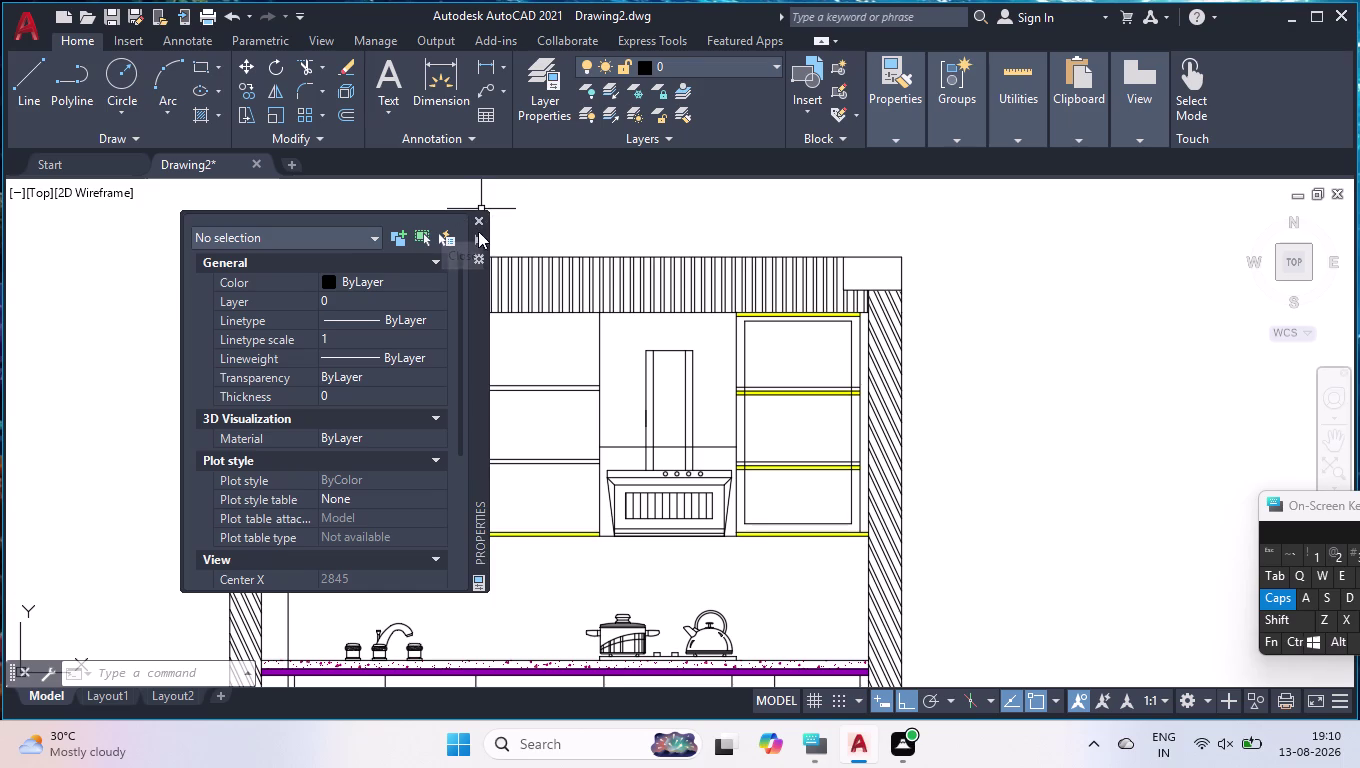
Select the concrete hatch in the top-right corner box and show its properties.
click(478, 222)
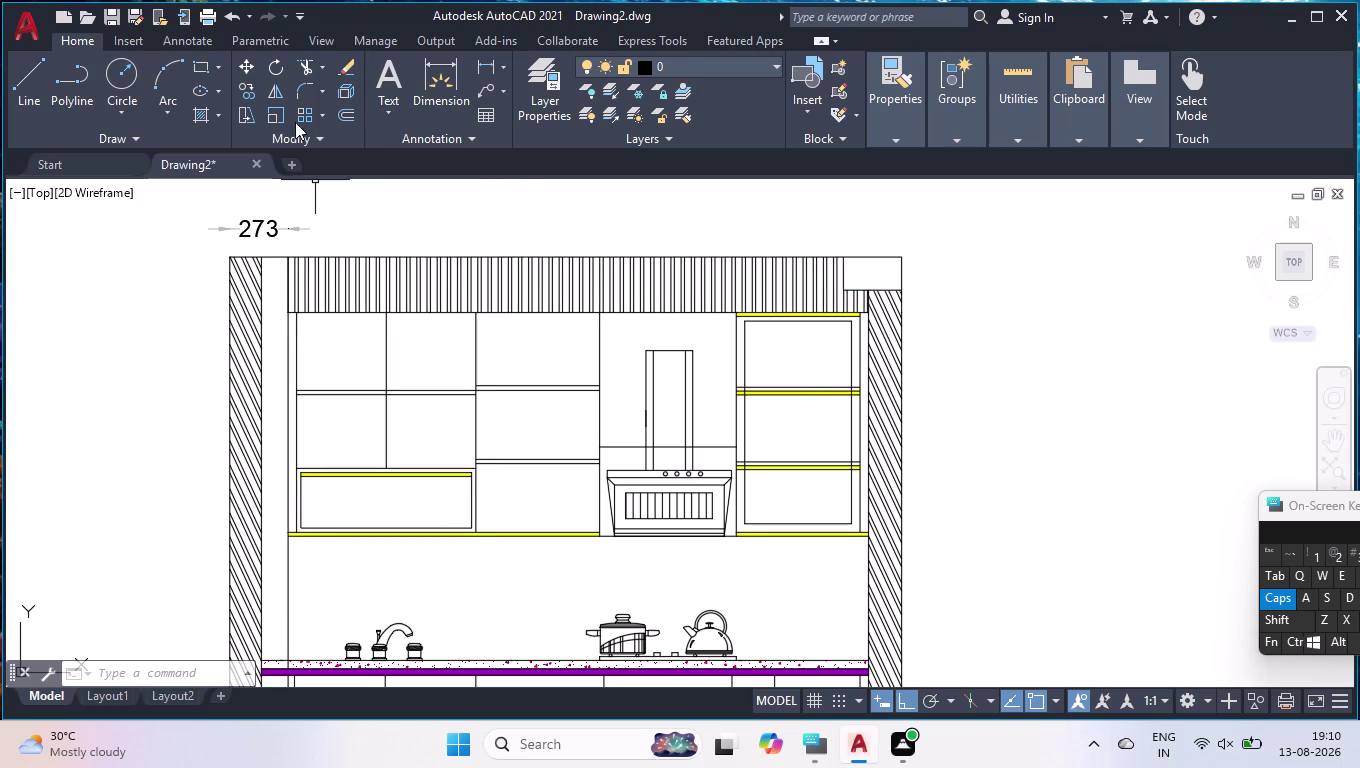
click(872, 273)
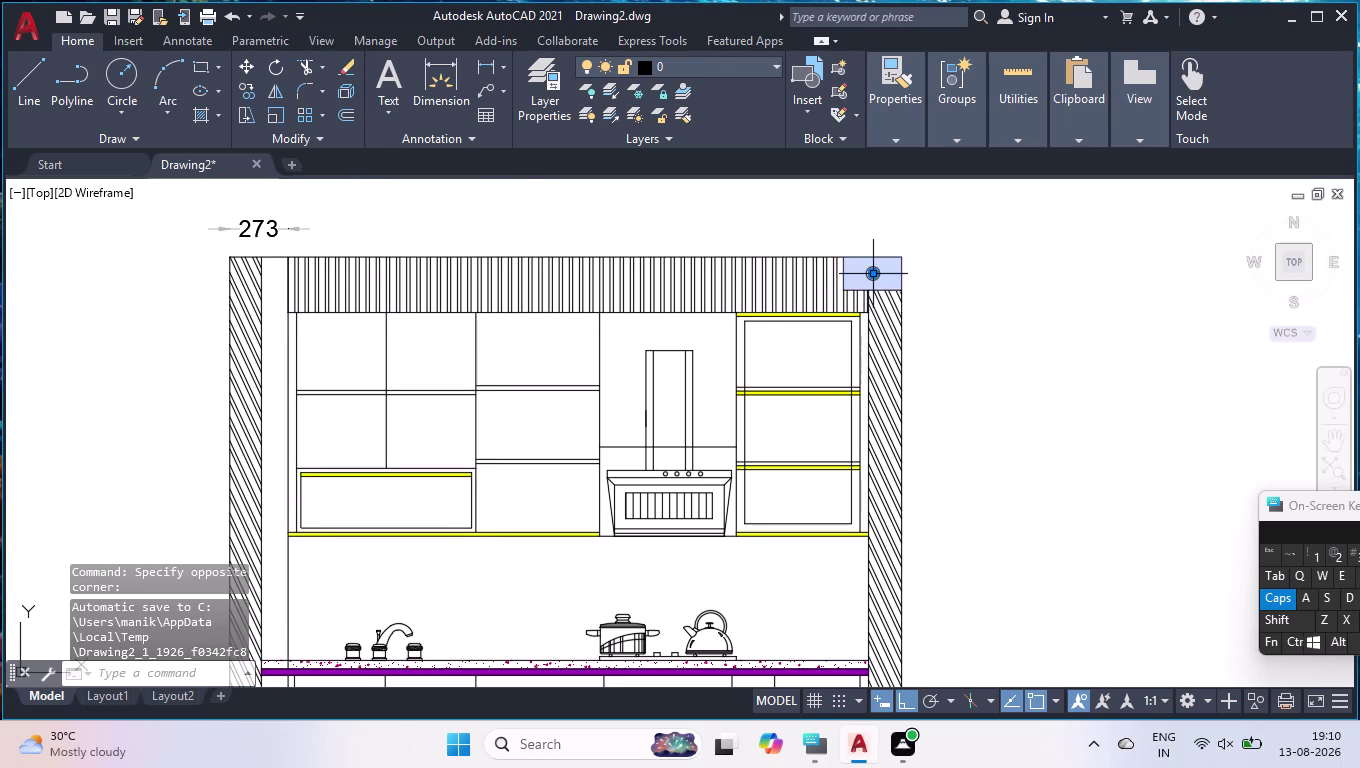
key(ctrl+1)
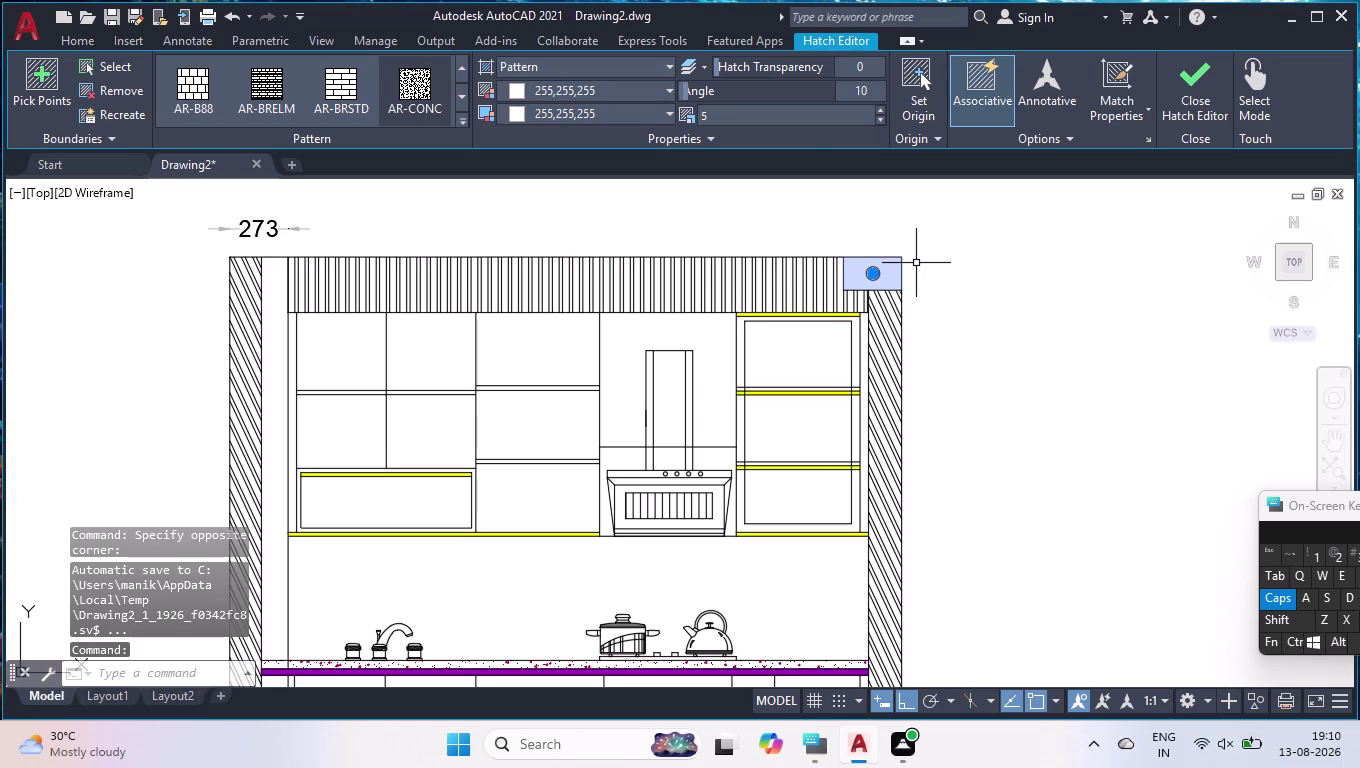
key(ctrl+1)
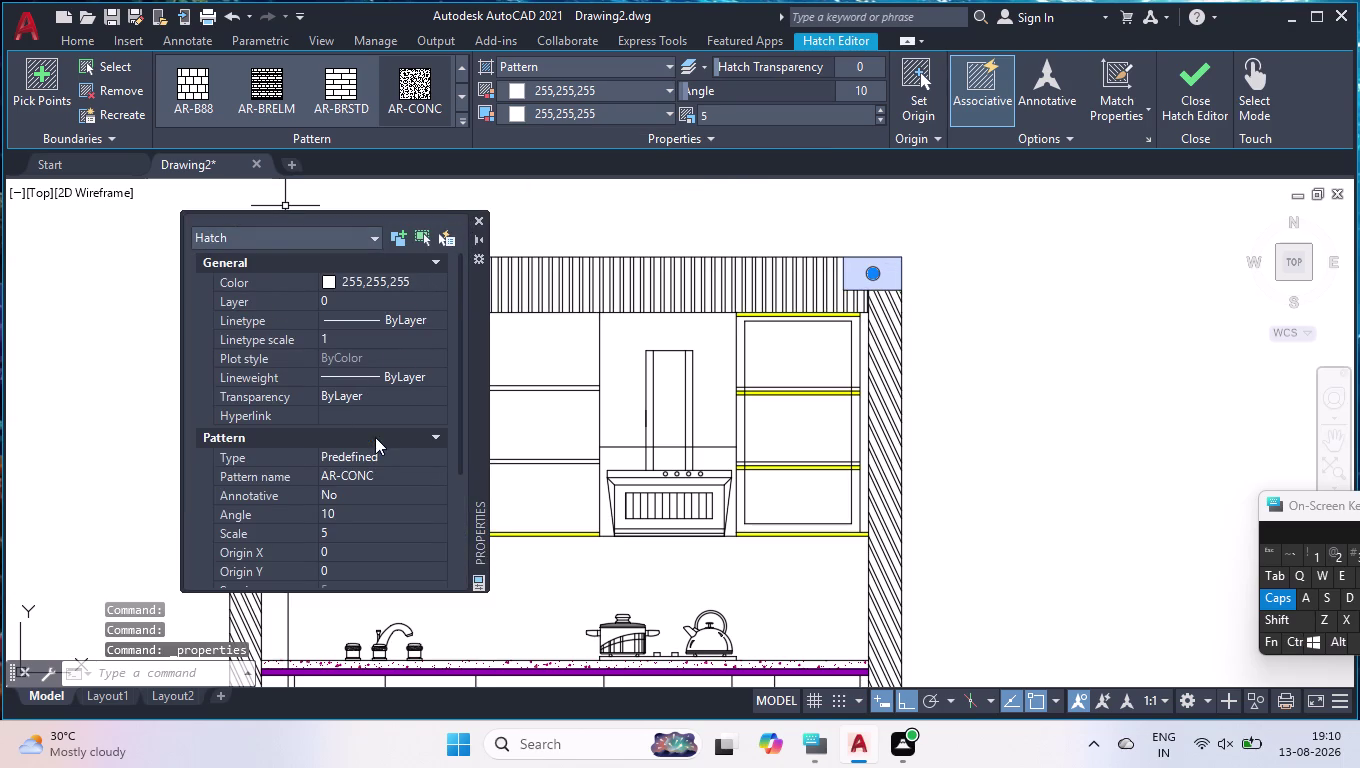
scroll(down, 3)
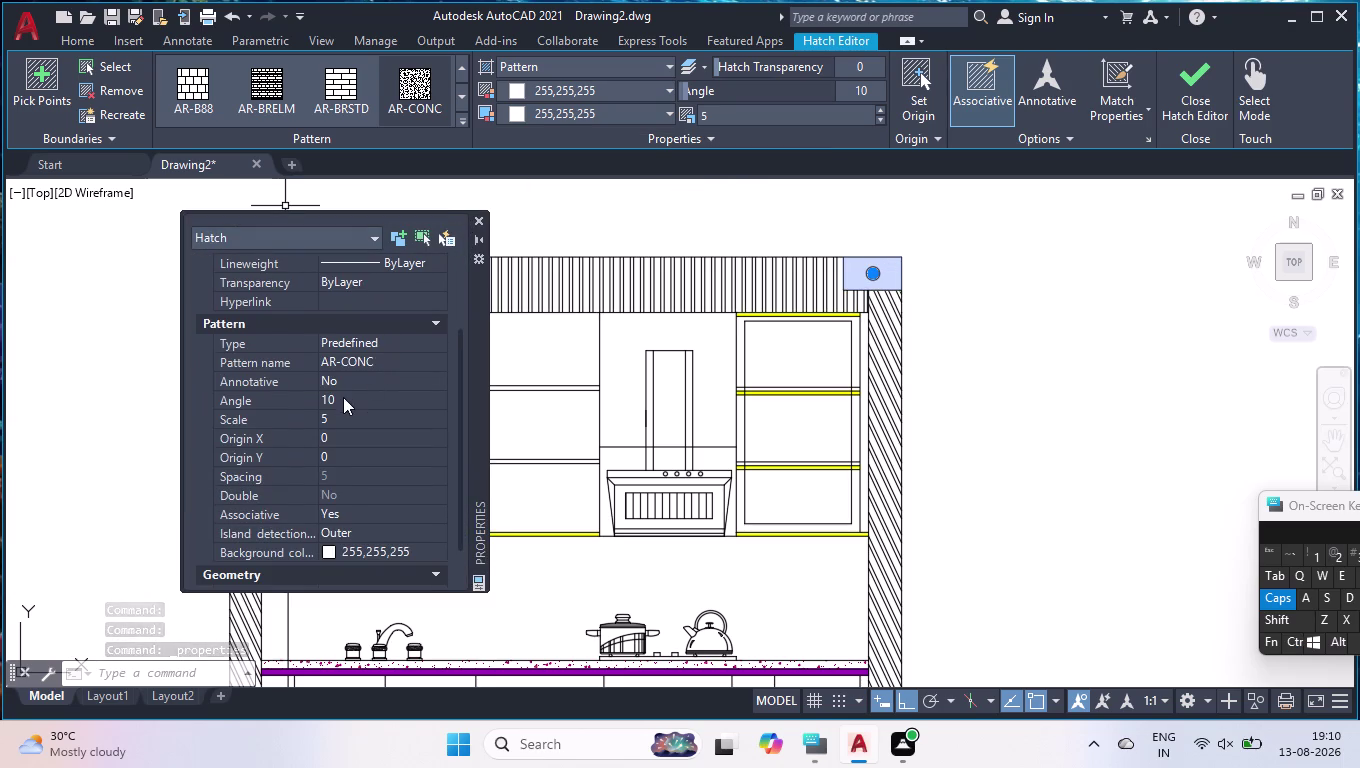
Change the corner hatch's pattern scale to 100 and close the Properties palette.
click(349, 413)
key(1)
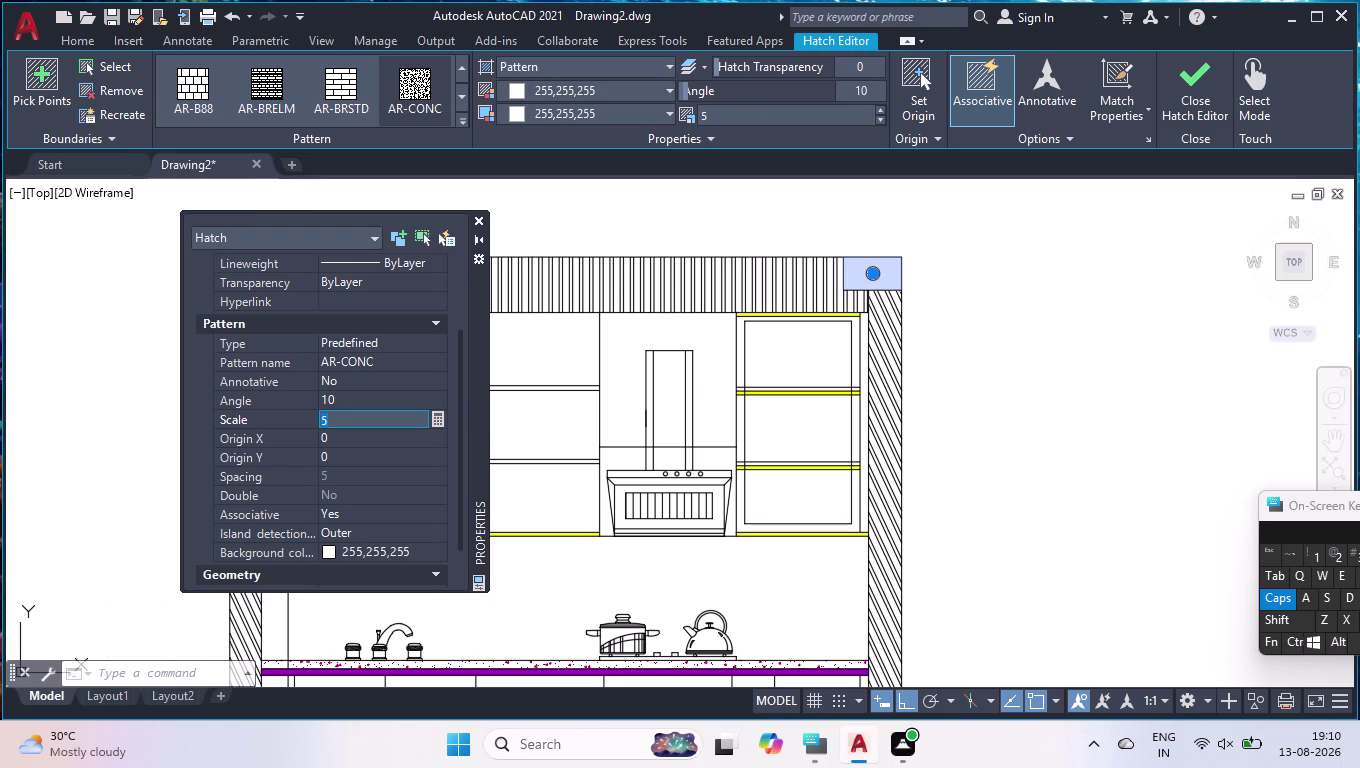
key(Return)
click(349, 414)
text(100)
key(Return)
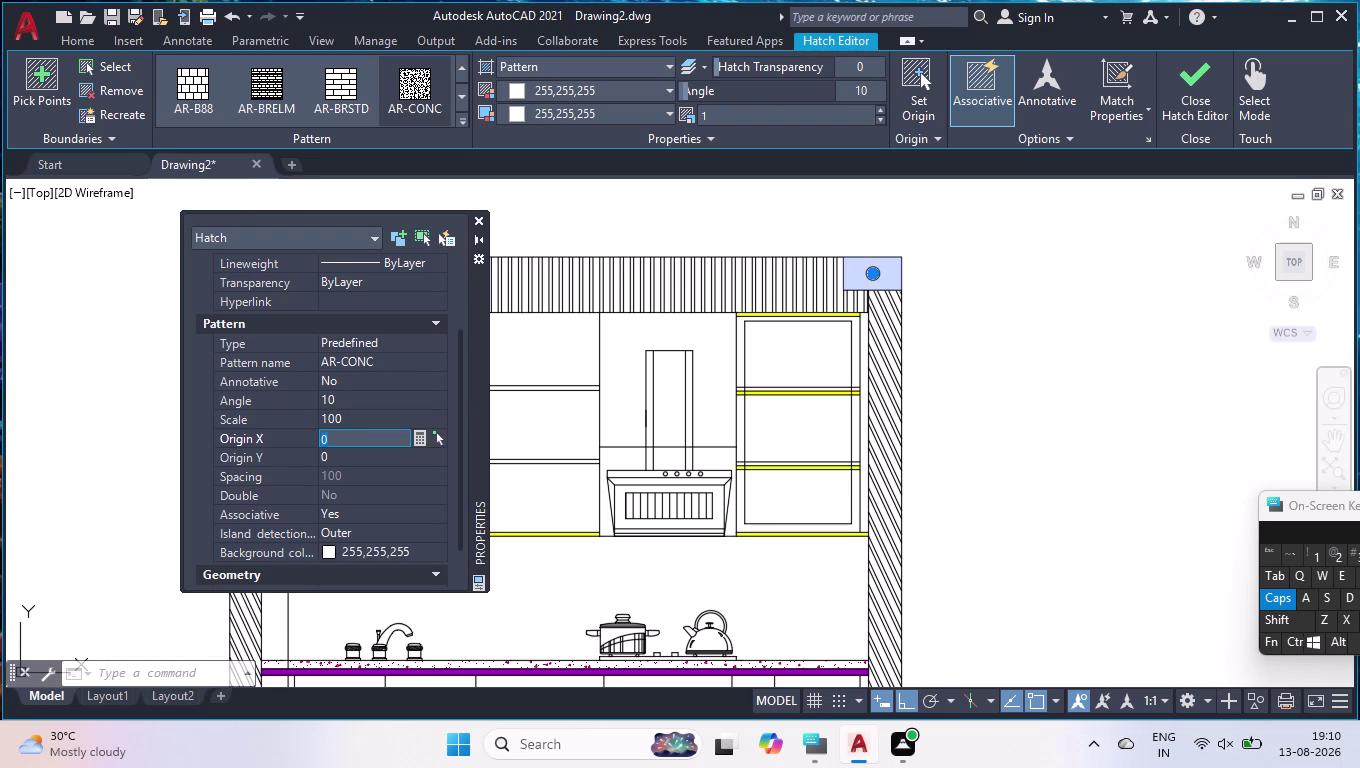
click(481, 222)
key(Delete)
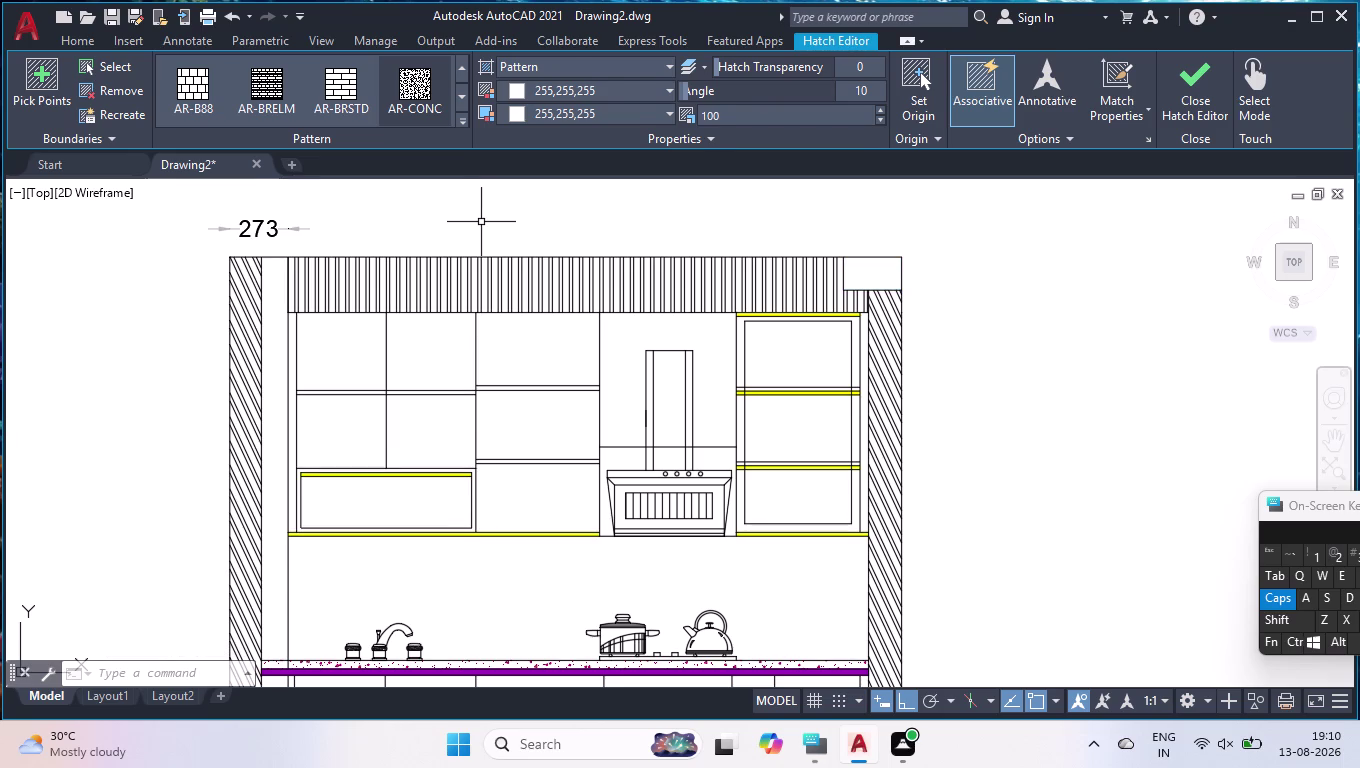
click(205, 112)
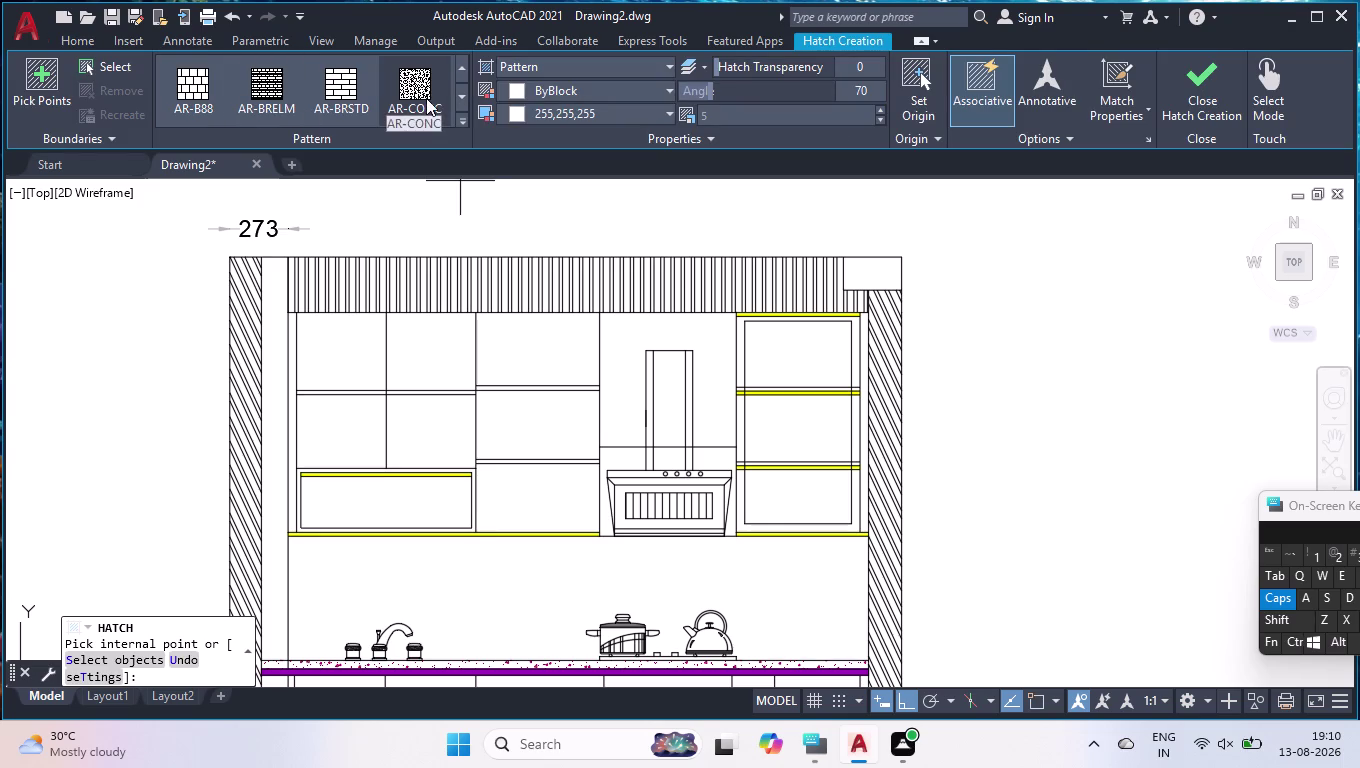
Fill the top-right corner box with an AR-CONC hatch at scale 1.
click(719, 110)
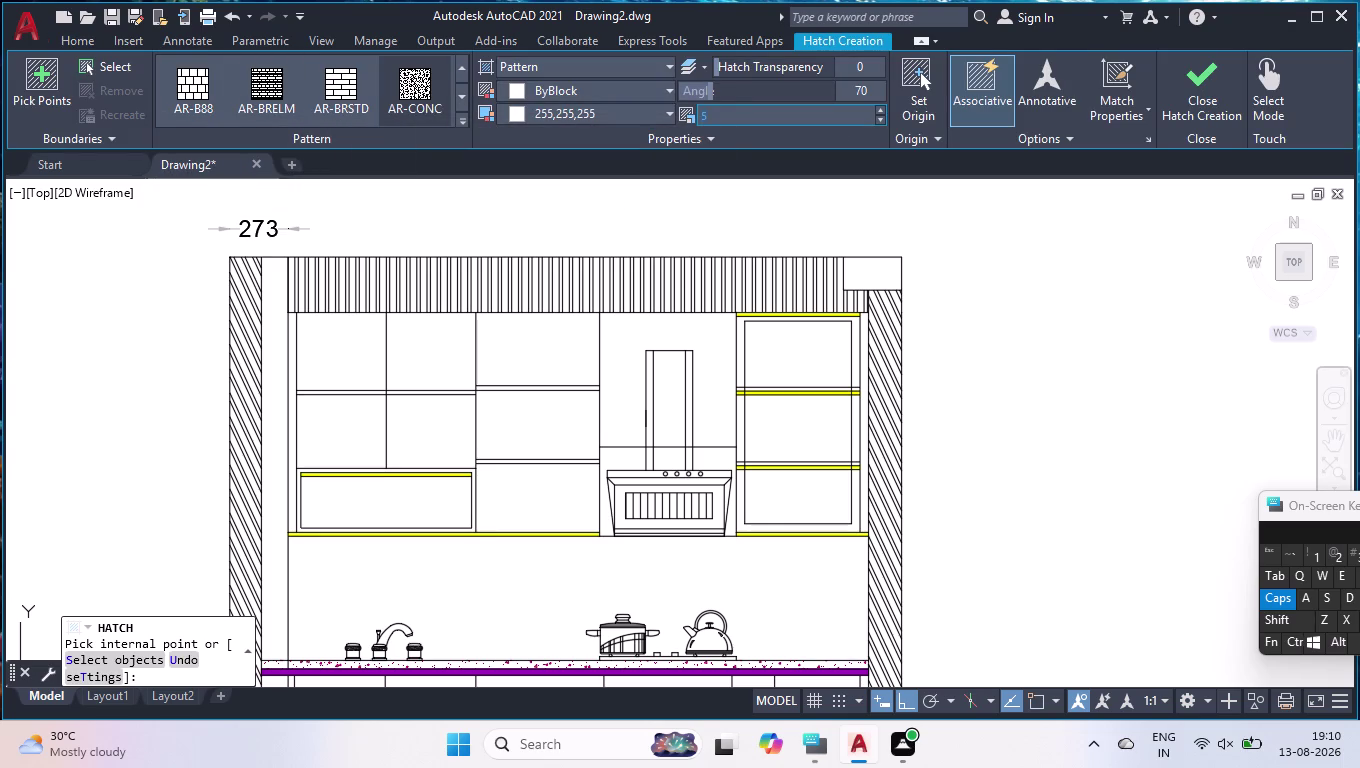
key(1)
key(Return)
click(410, 85)
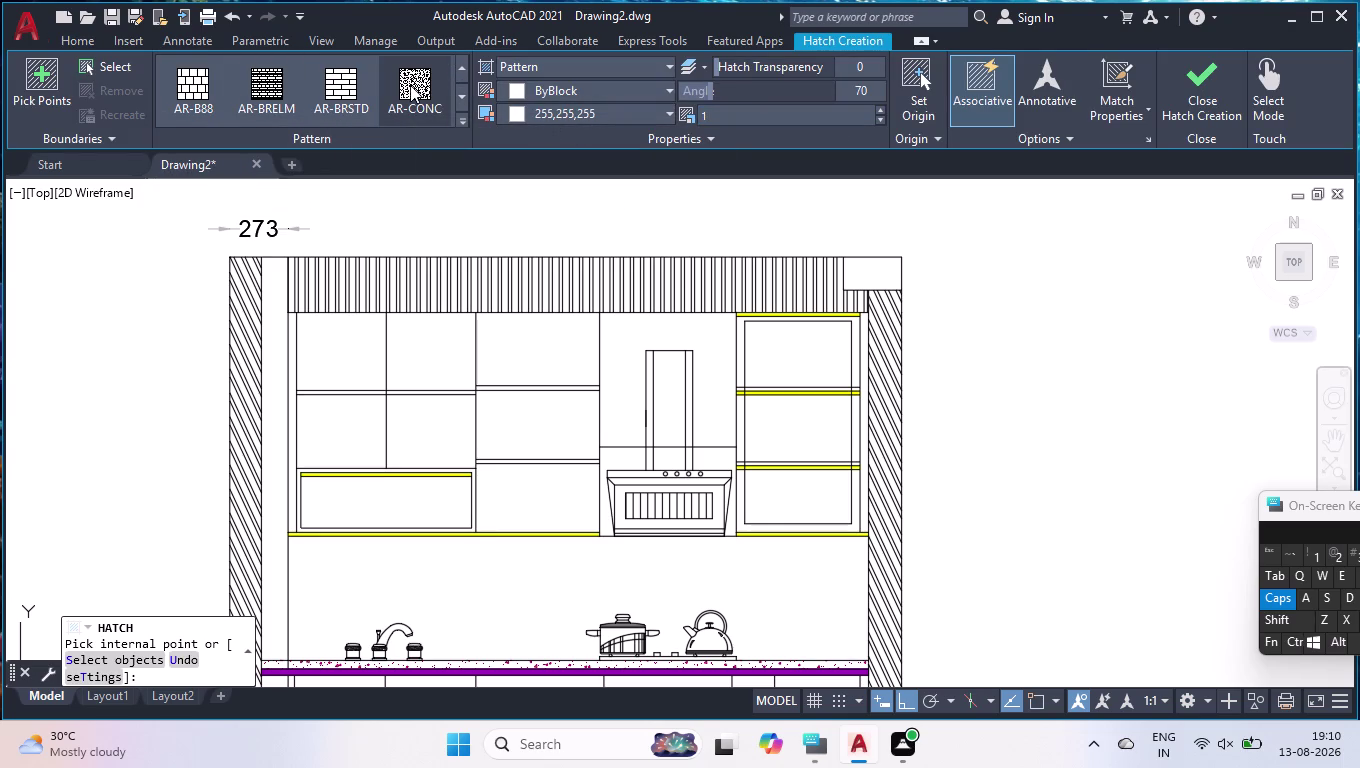
click(870, 266)
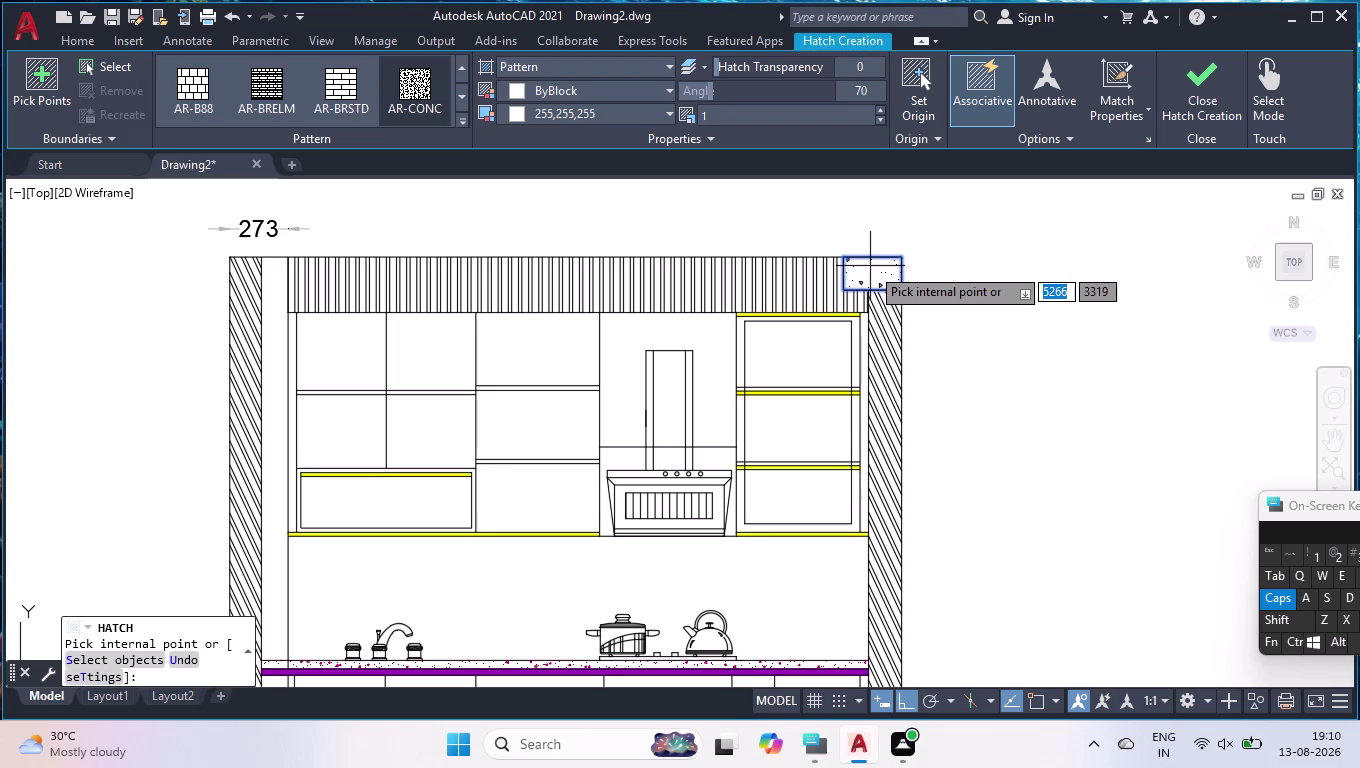
key(Return)
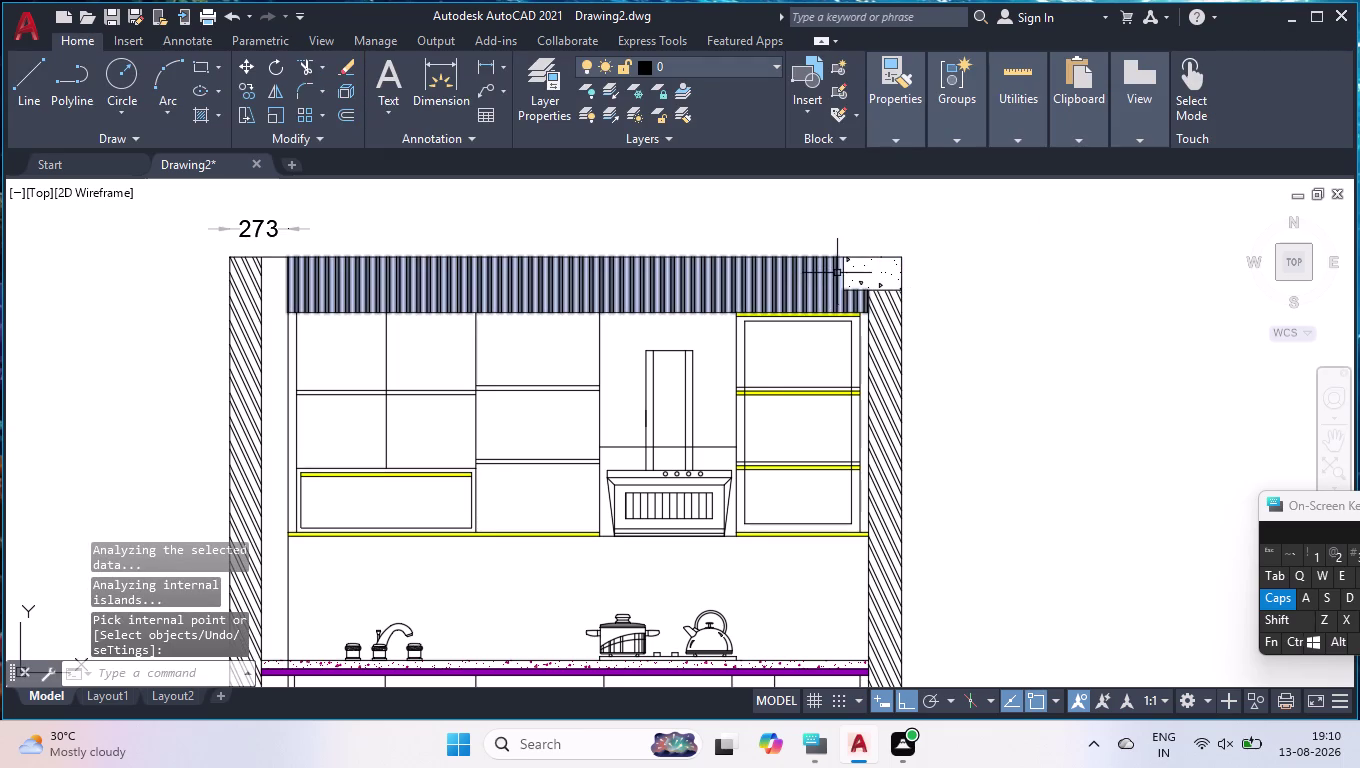
scroll(down, 3)
scroll(up, 3)
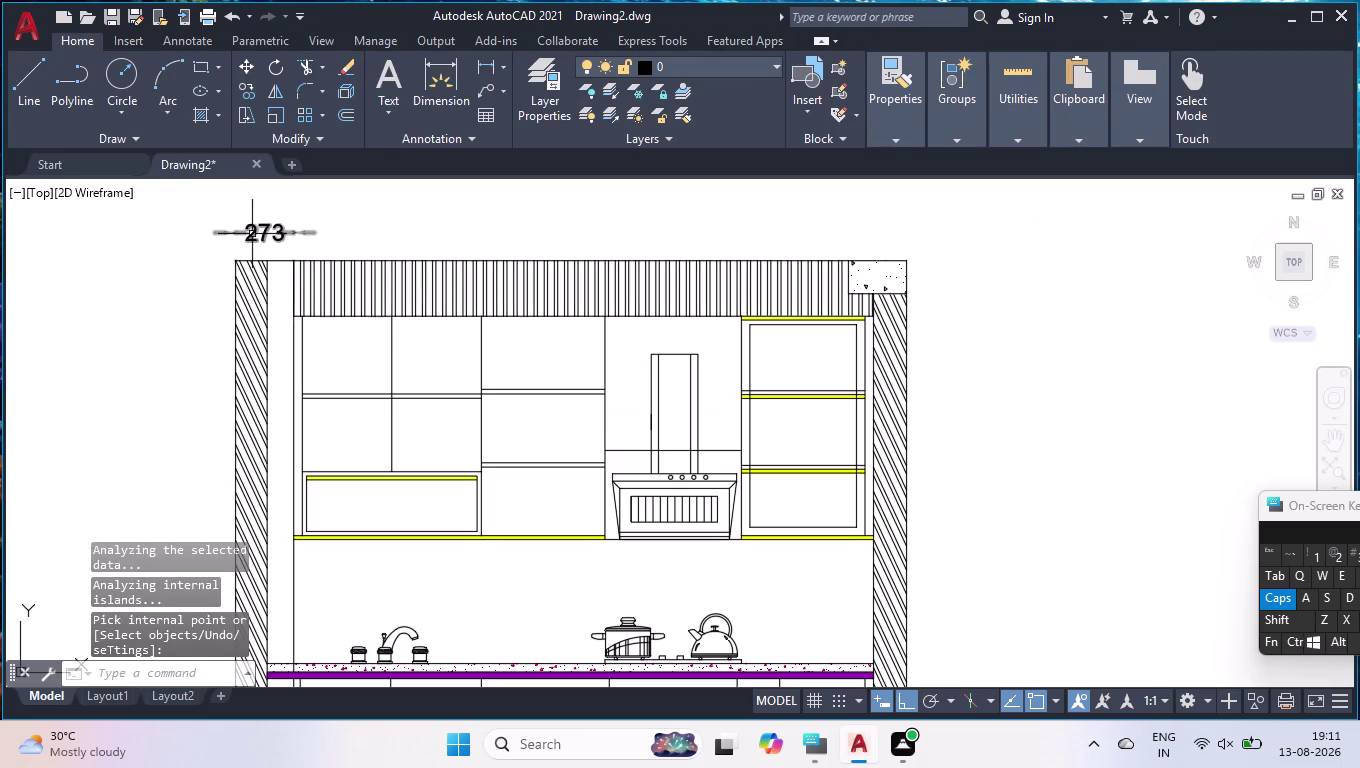
click(252, 234)
key(Delete)
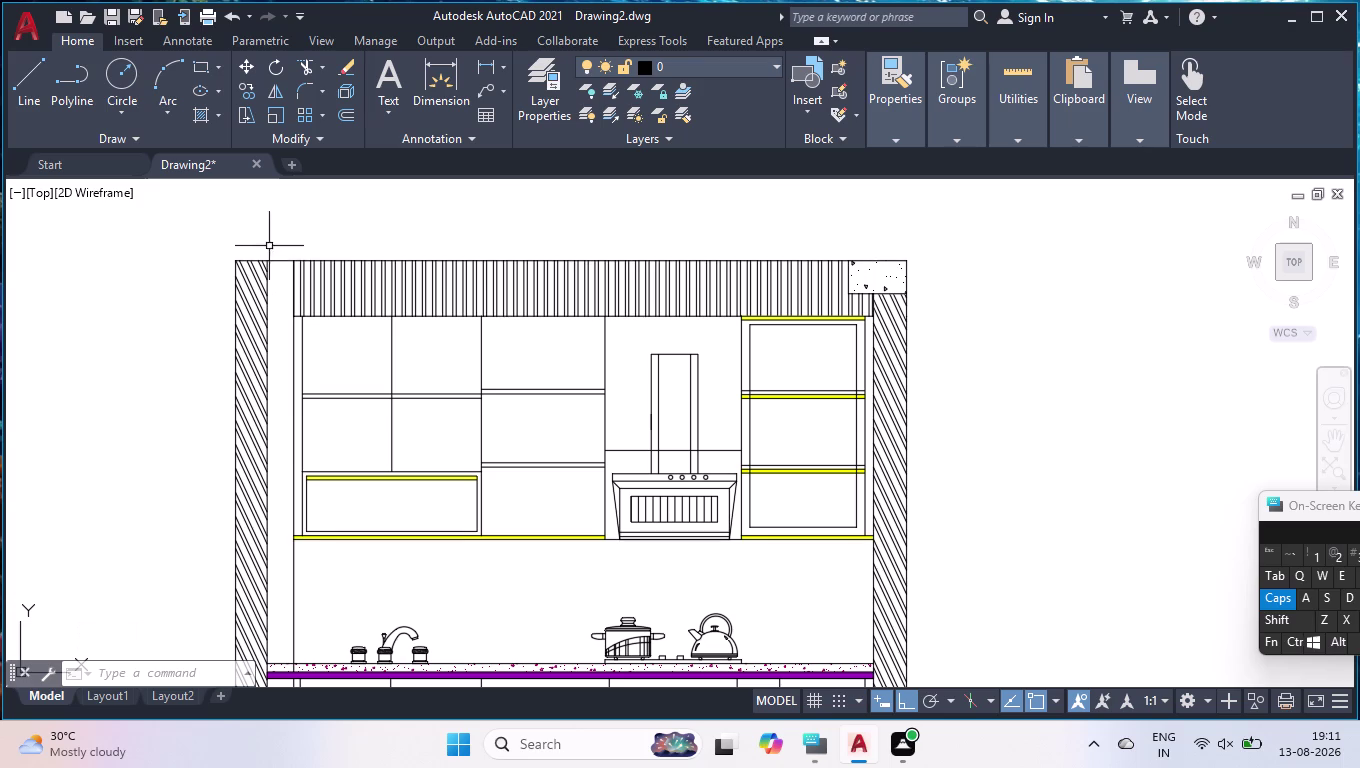
Start a DLI linear dimension at the cabinet edge, then cancel it unfinished.
scroll(up, 3)
scroll(down, 3)
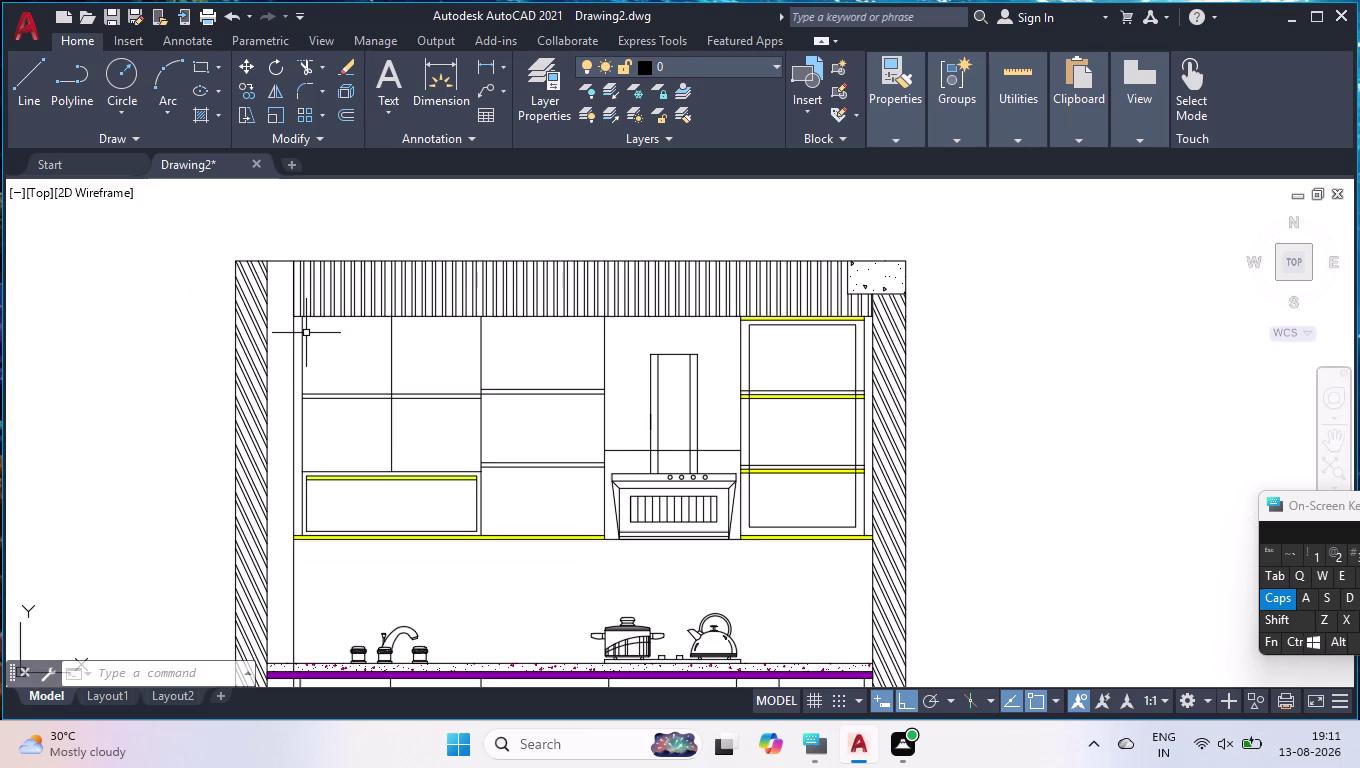
text(DL)
key(i)
key(Return)
scroll(up, 3)
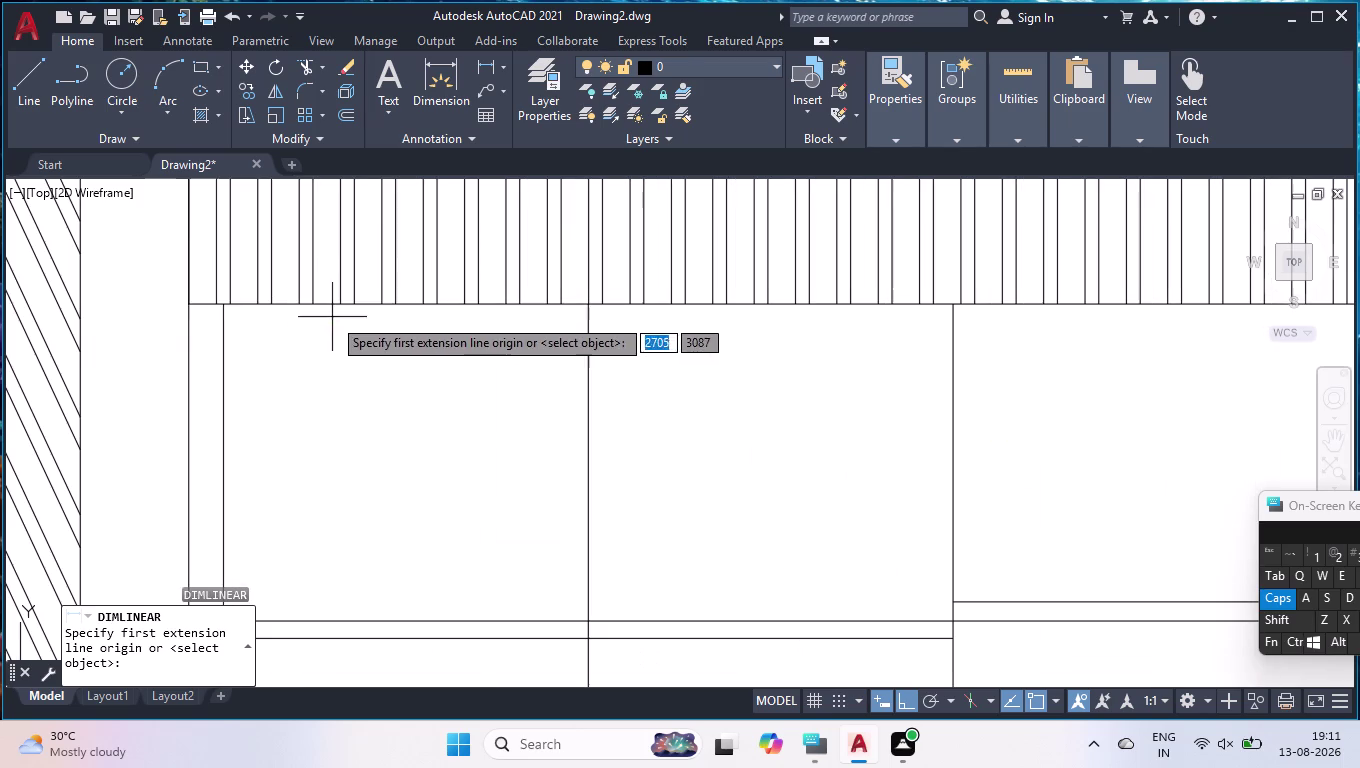
click(183, 306)
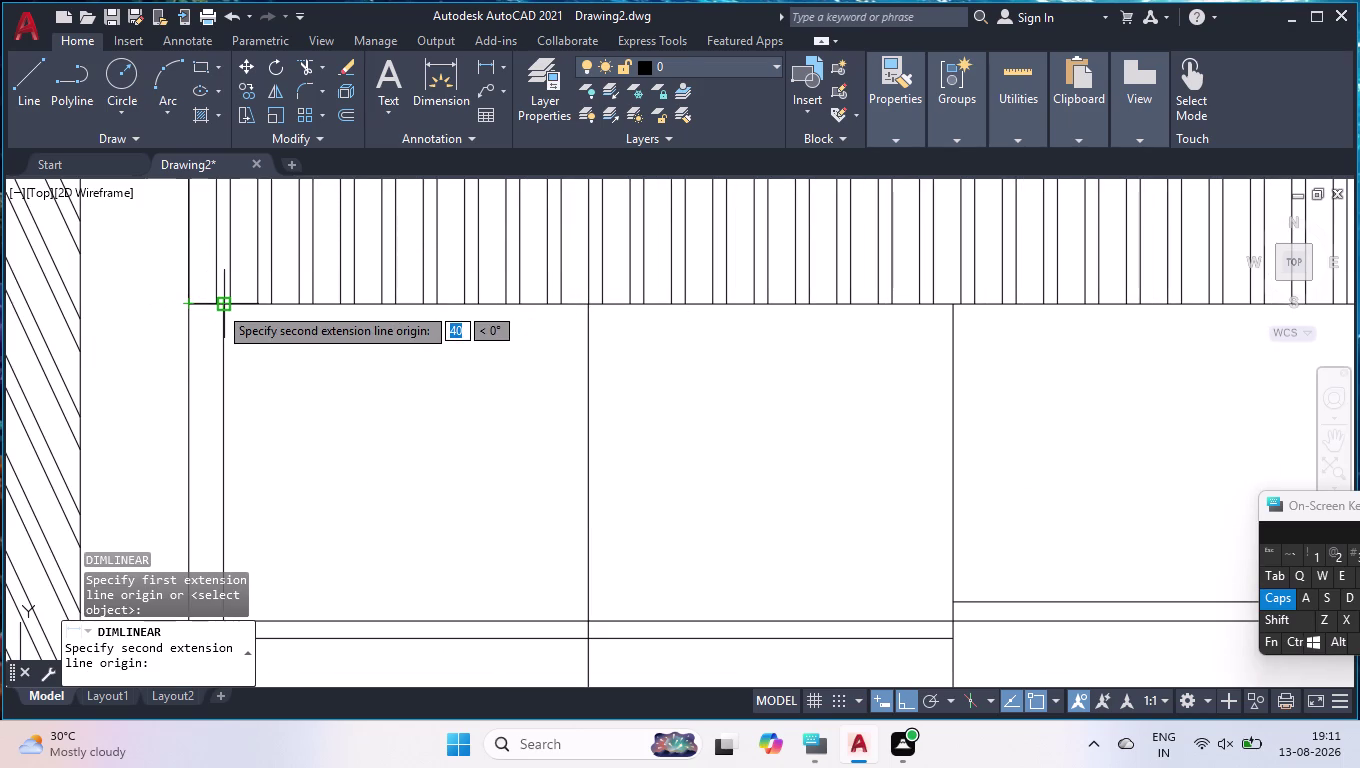
click(218, 305)
scroll(down, 3)
scroll(down, 3)
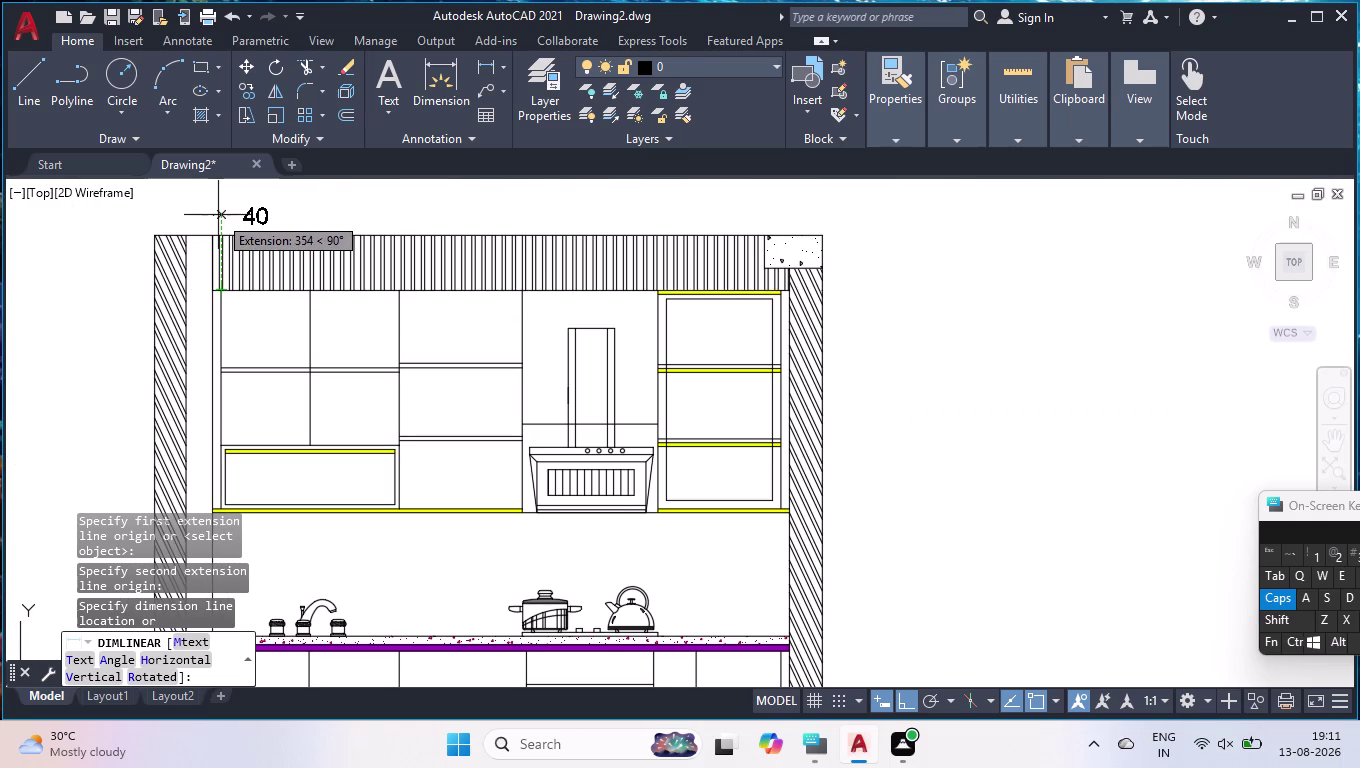
scroll(up, 3)
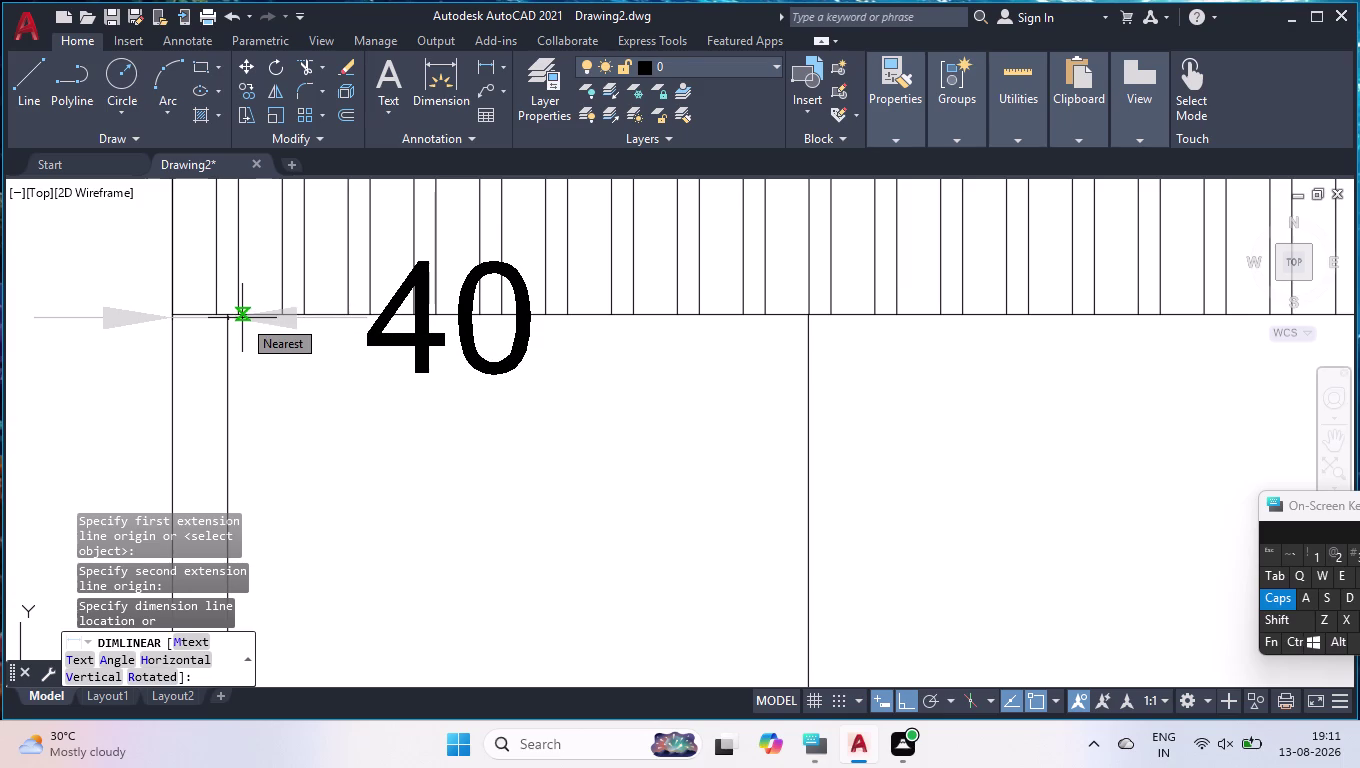
key(Return)
Dimension 40 from the left wall edge, placing the dimension line above the wall.
text(DLI)
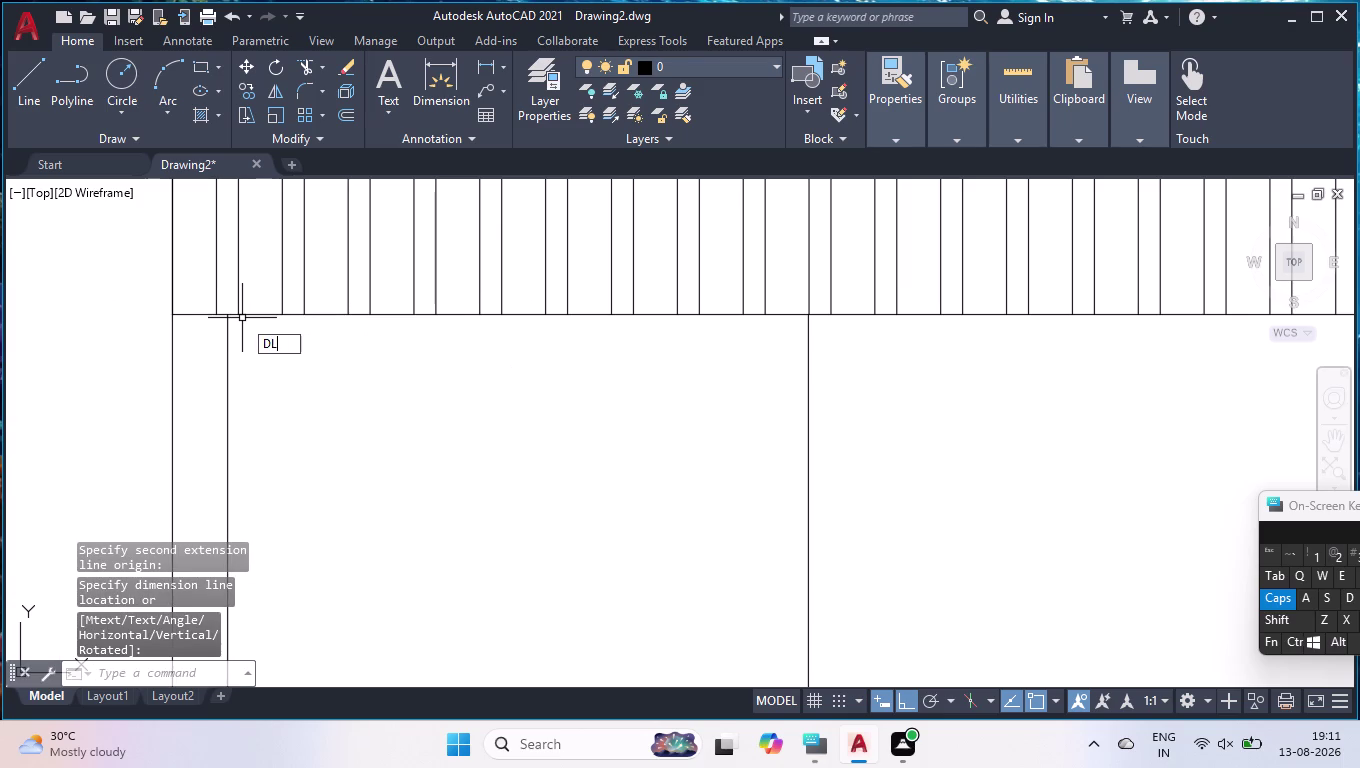
key(Return)
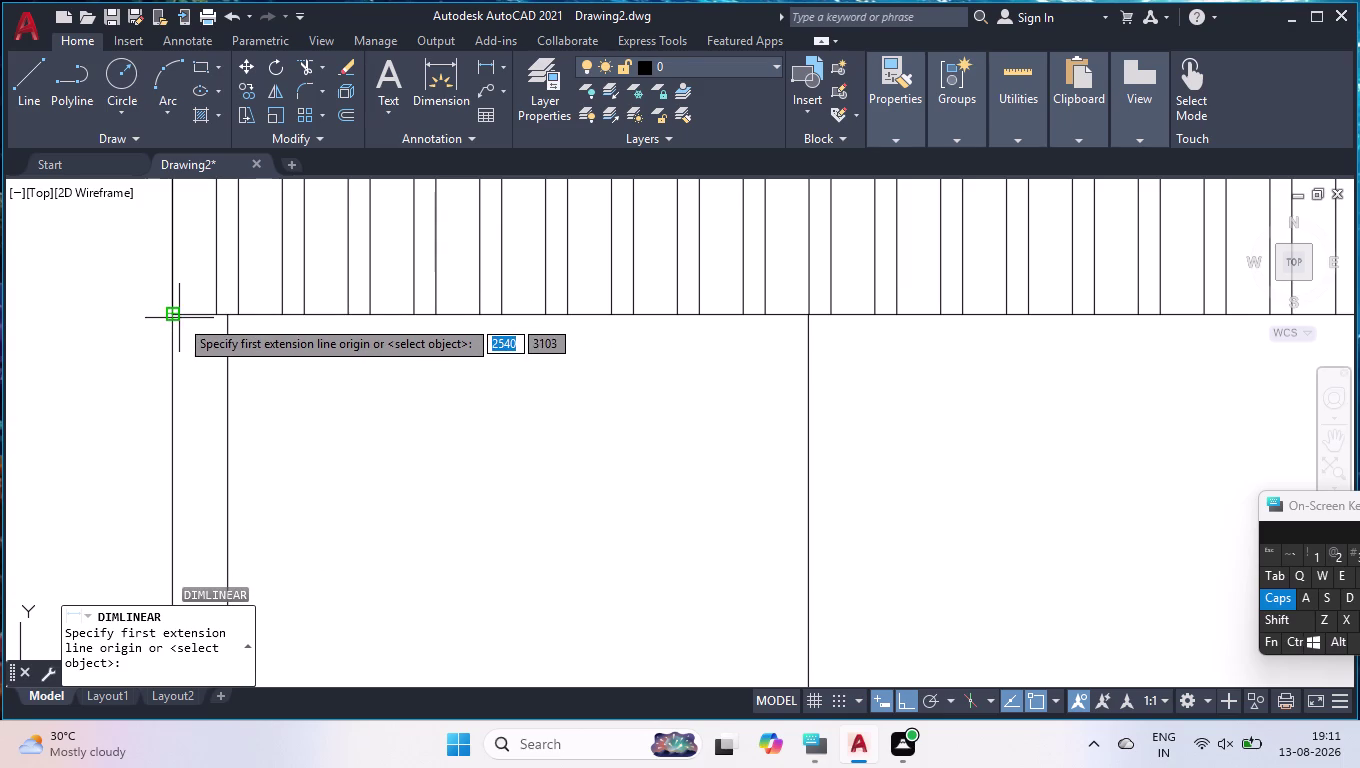
click(175, 316)
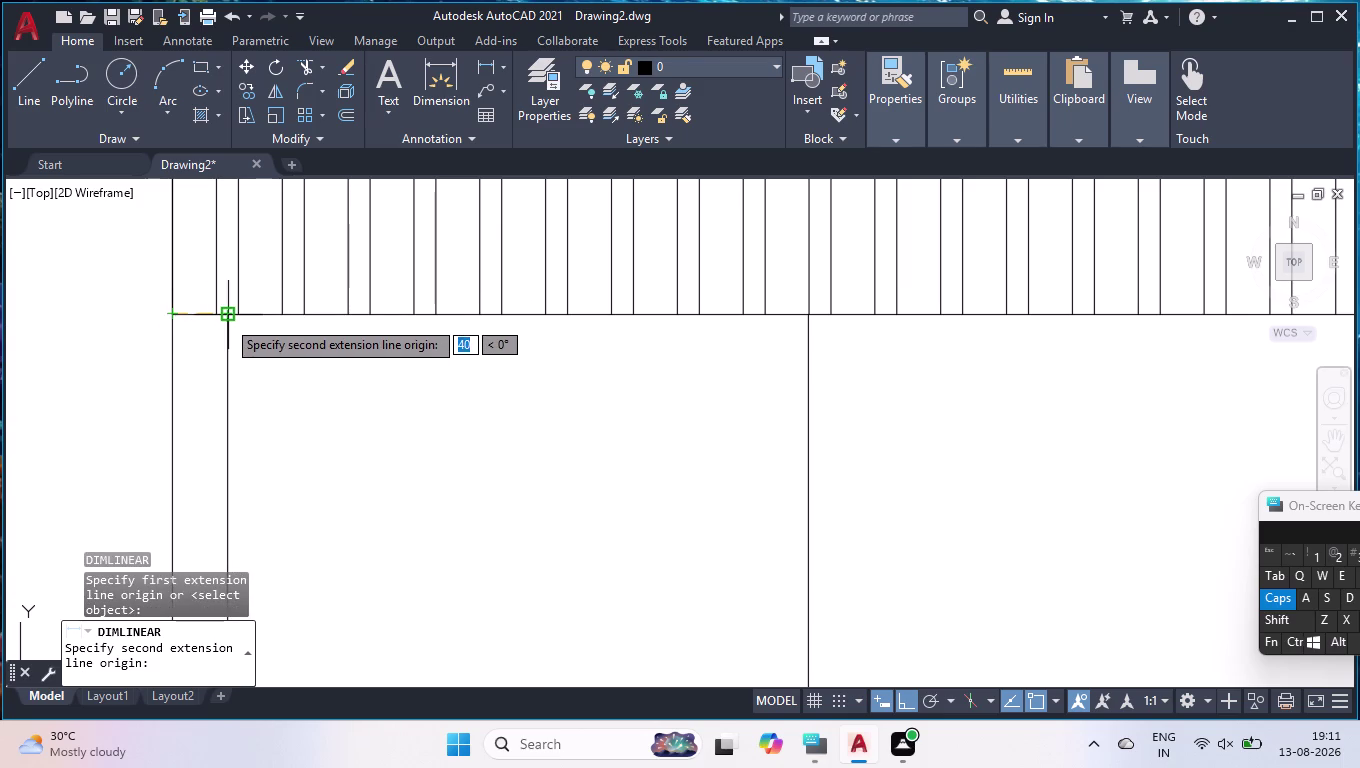
click(227, 317)
scroll(down, 3)
scroll(down, 3)
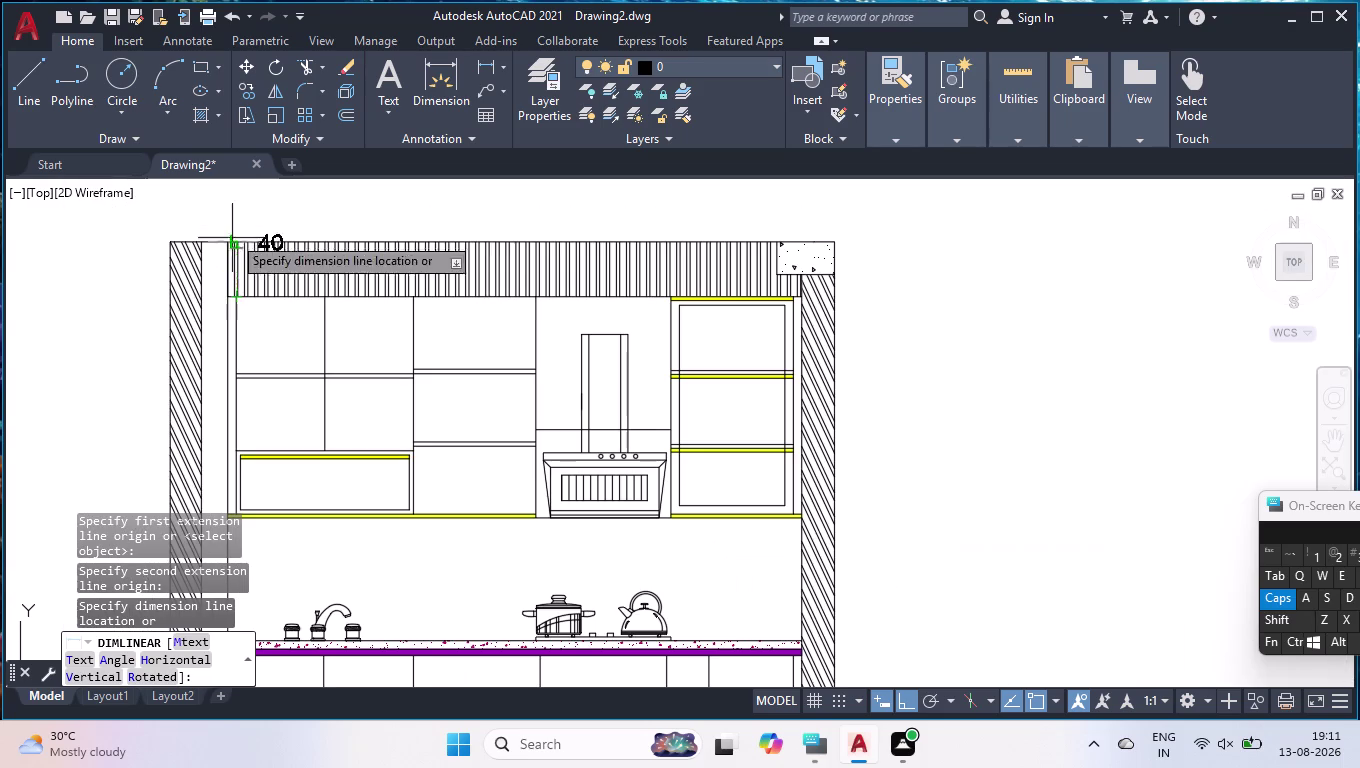
scroll(up, 3)
scroll(up, 3)
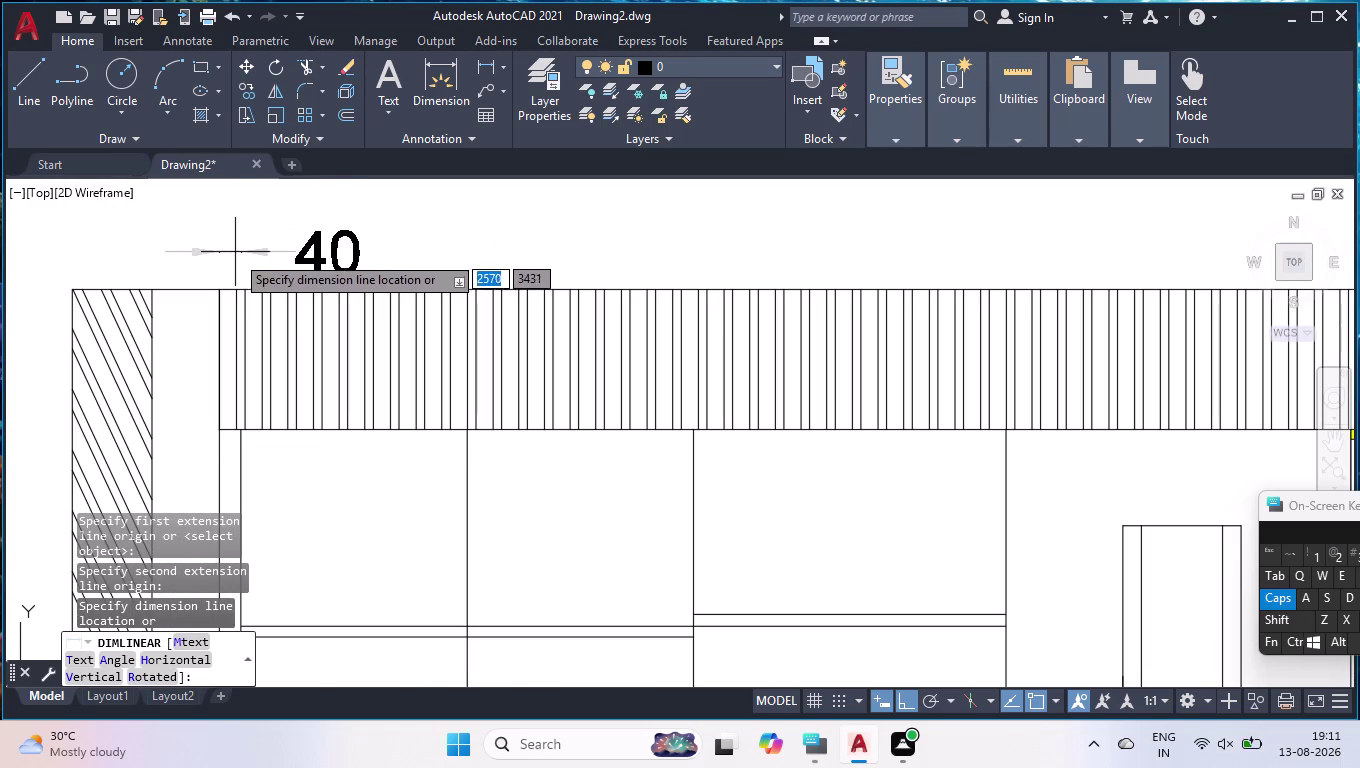
click(231, 264)
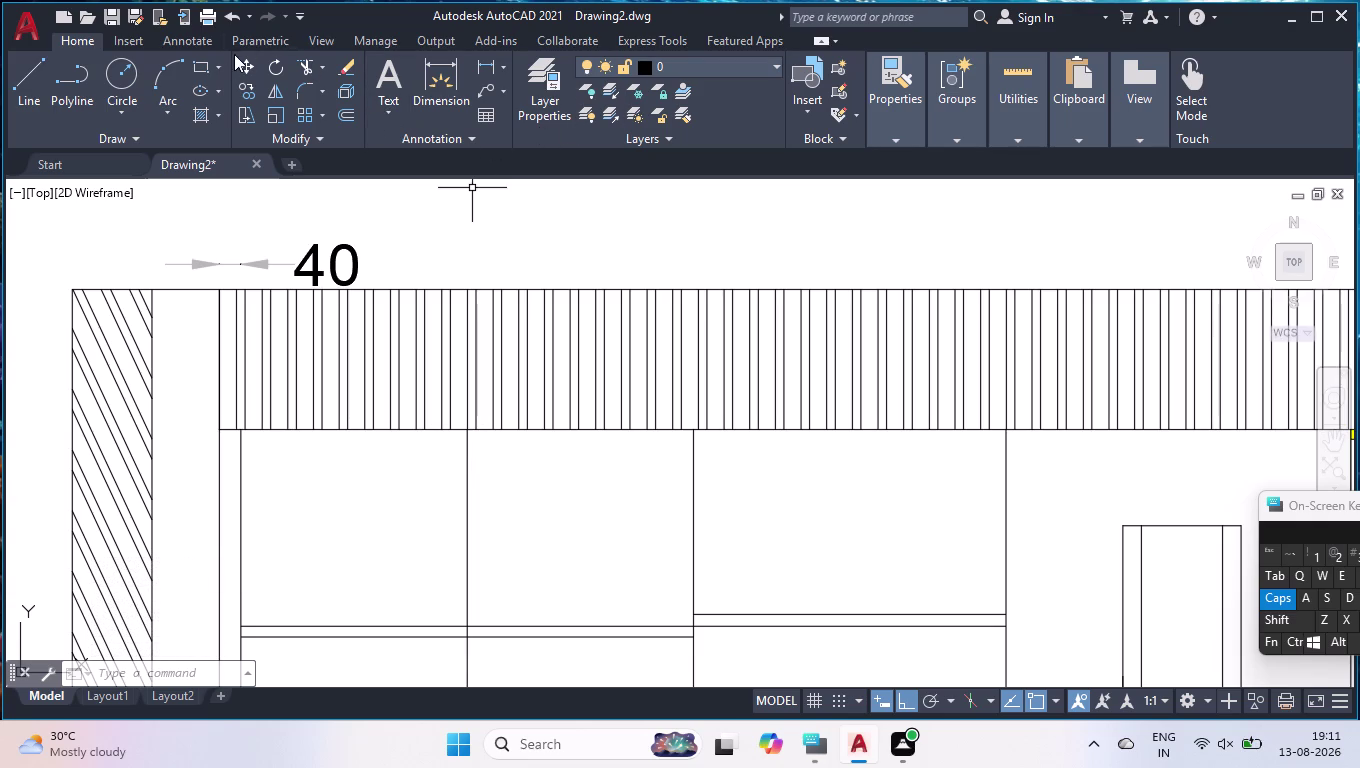
click(190, 42)
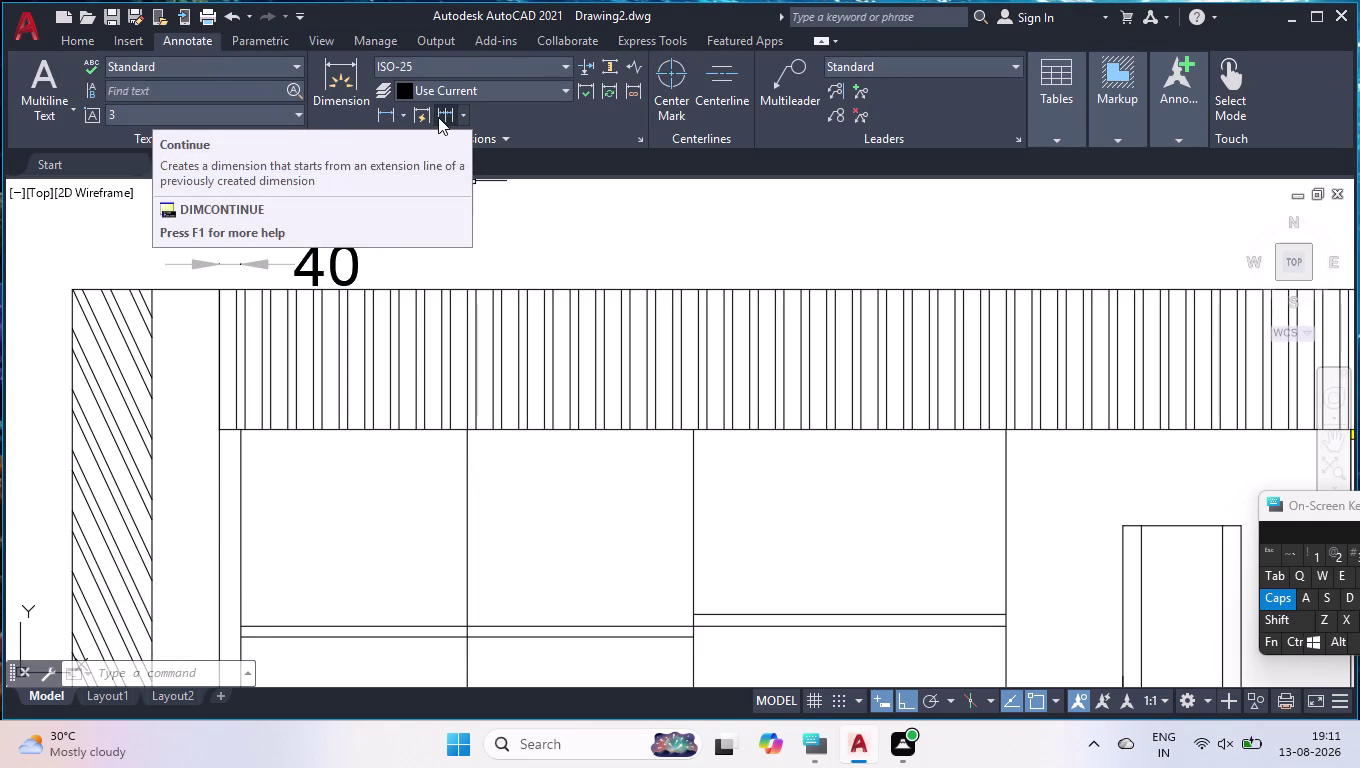
click(438, 117)
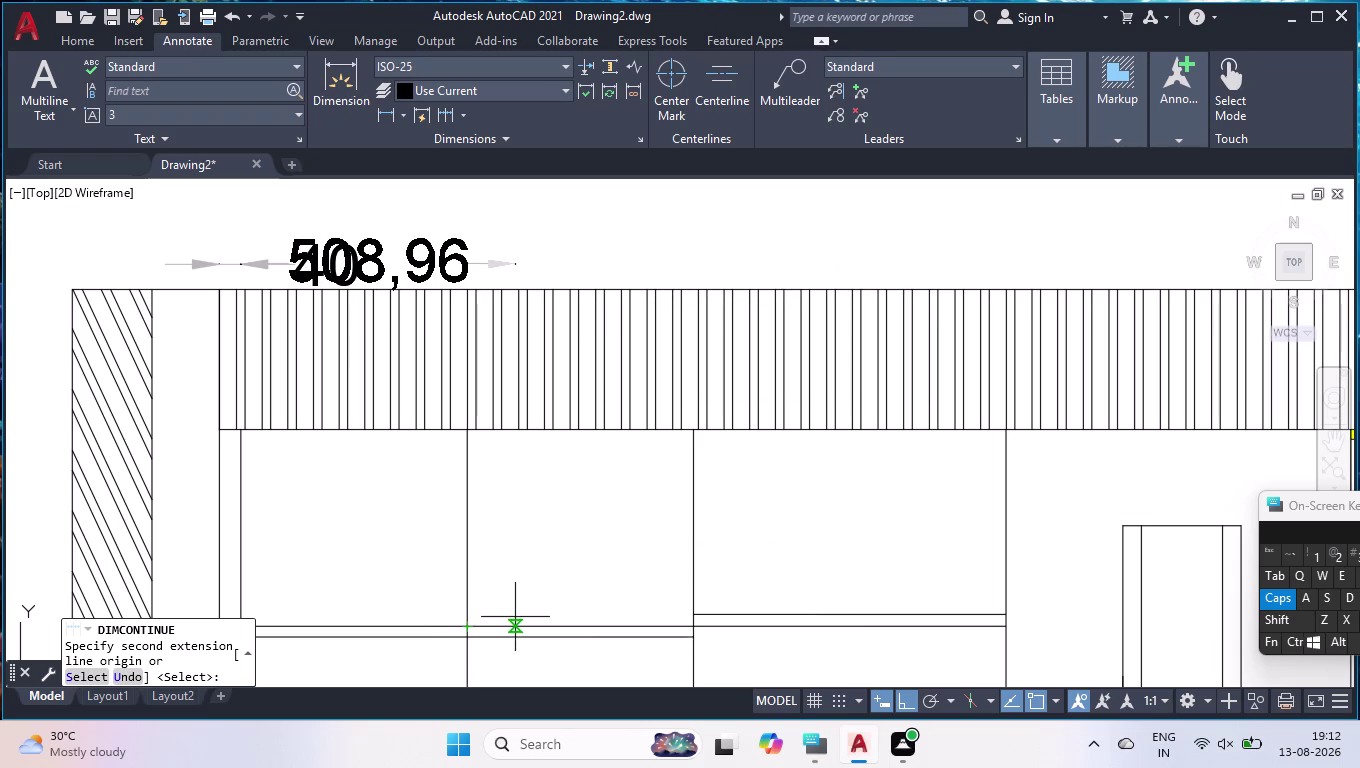
key(Return)
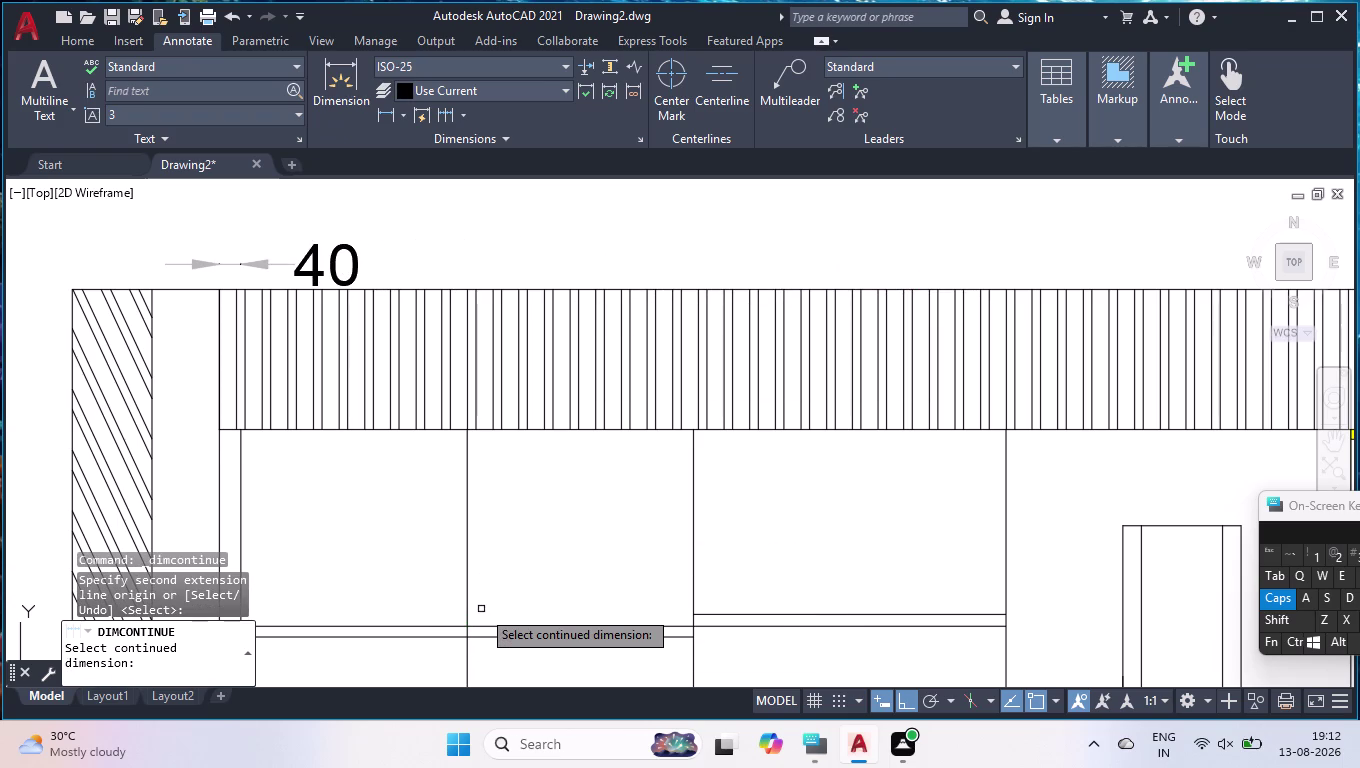
click(84, 43)
key(Return)
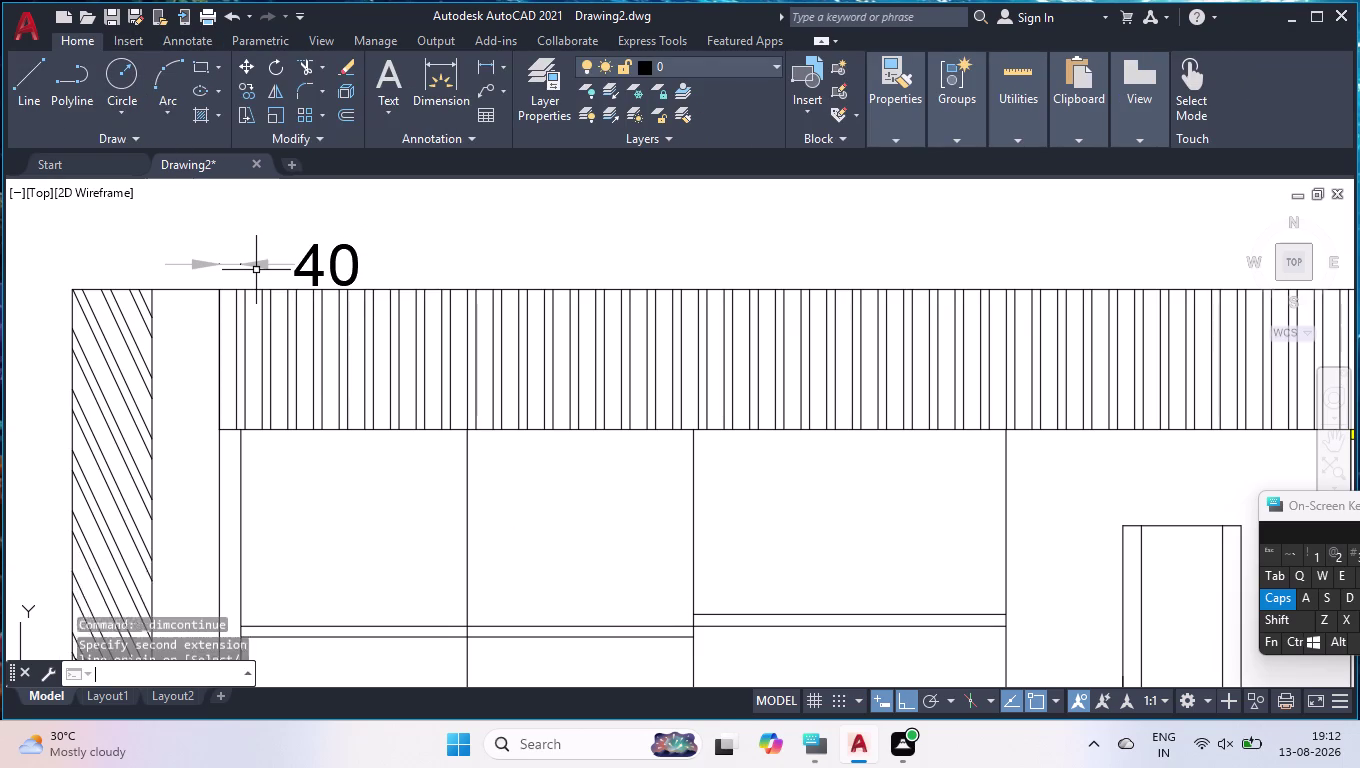
Dimension 880 from the 40 dimension's end to the cabinet division, placed above.
text(DLI)
key(Return)
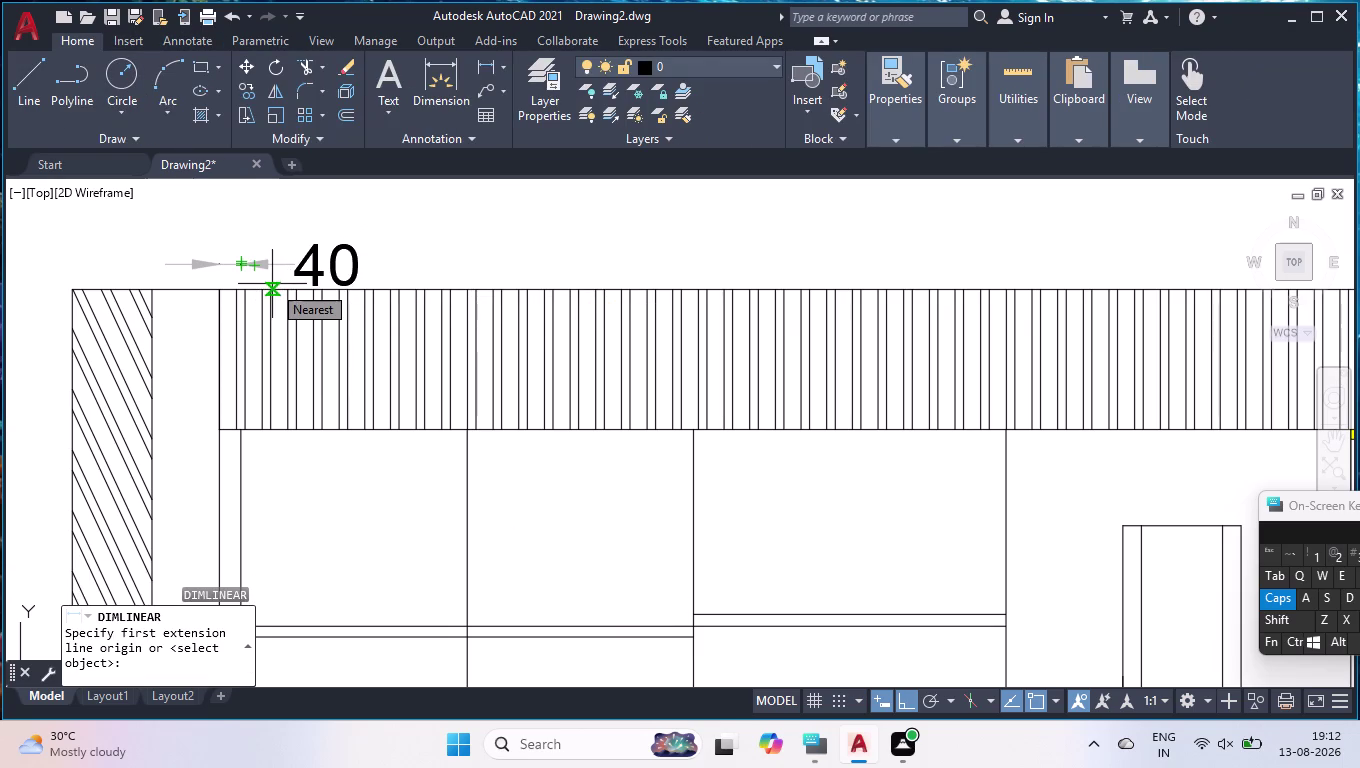
click(221, 287)
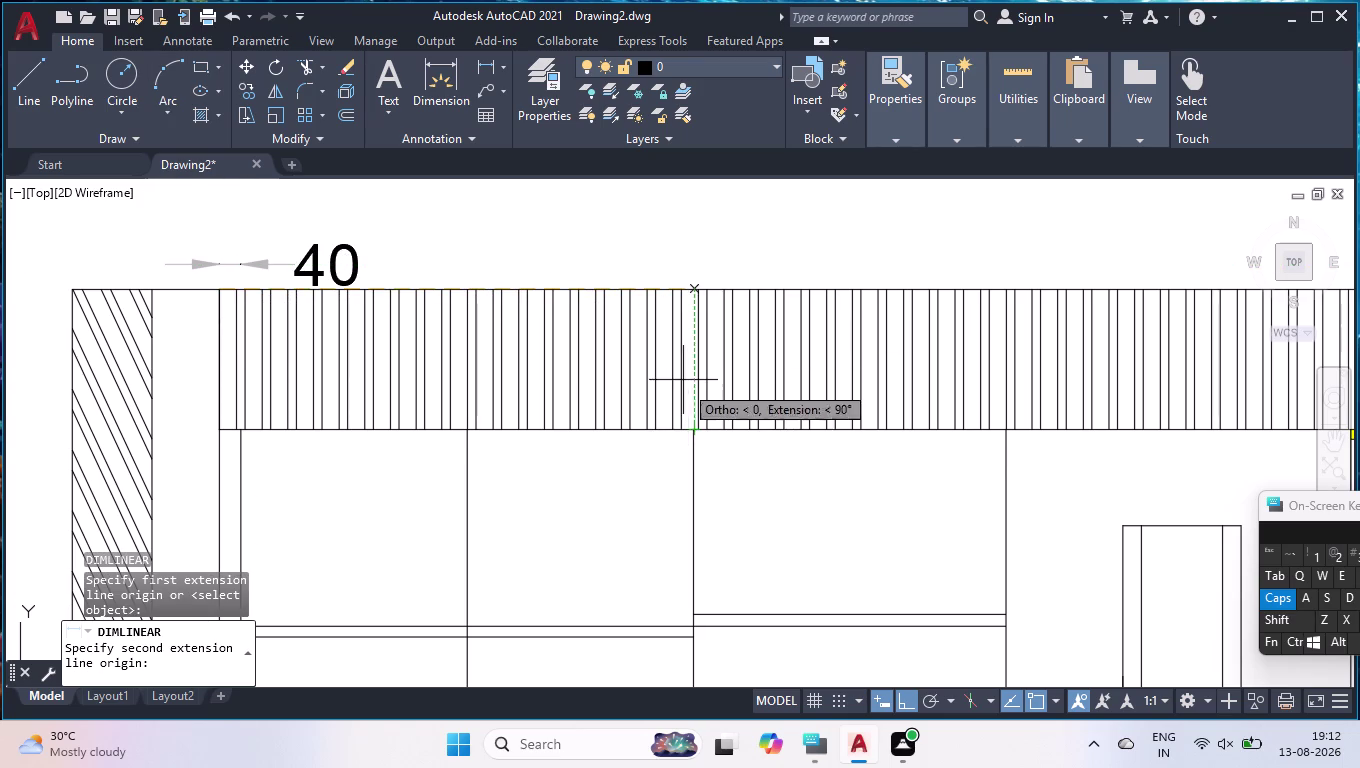
click(690, 429)
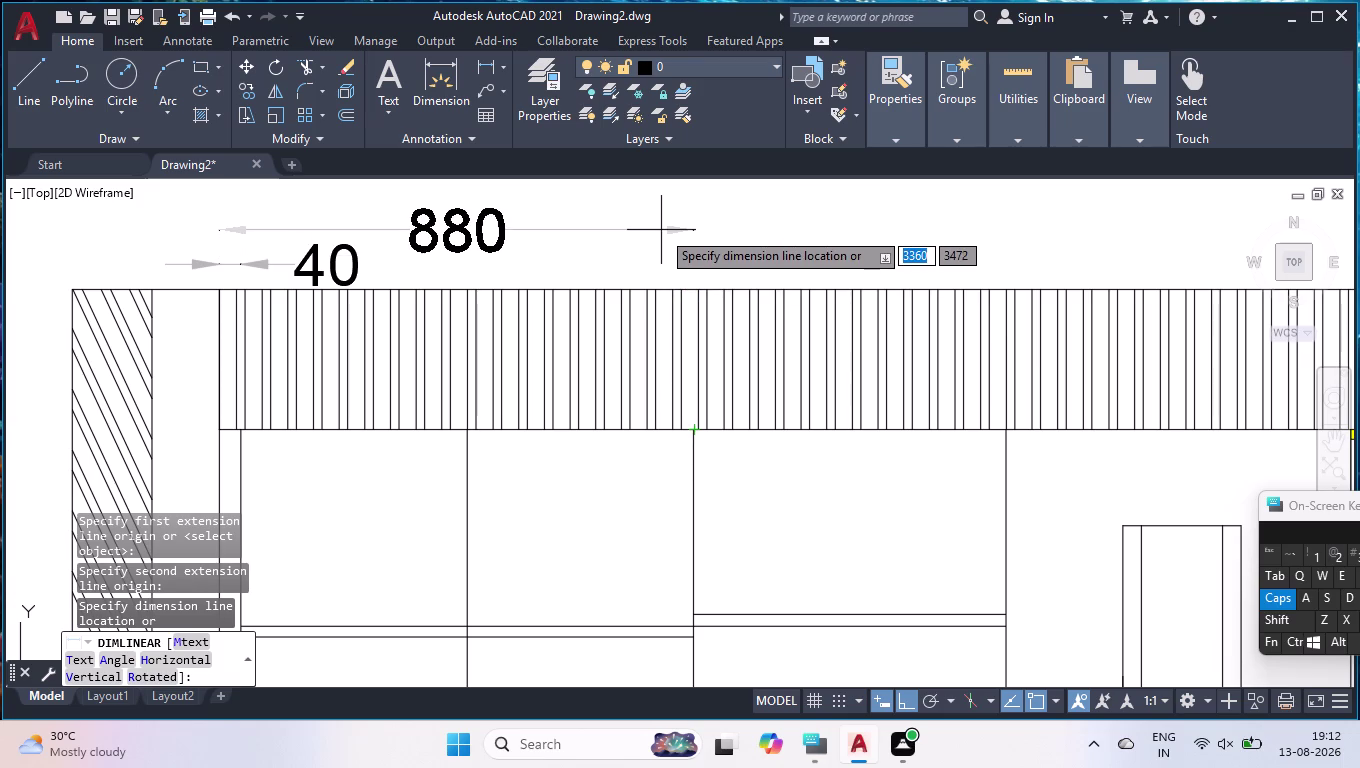
click(661, 230)
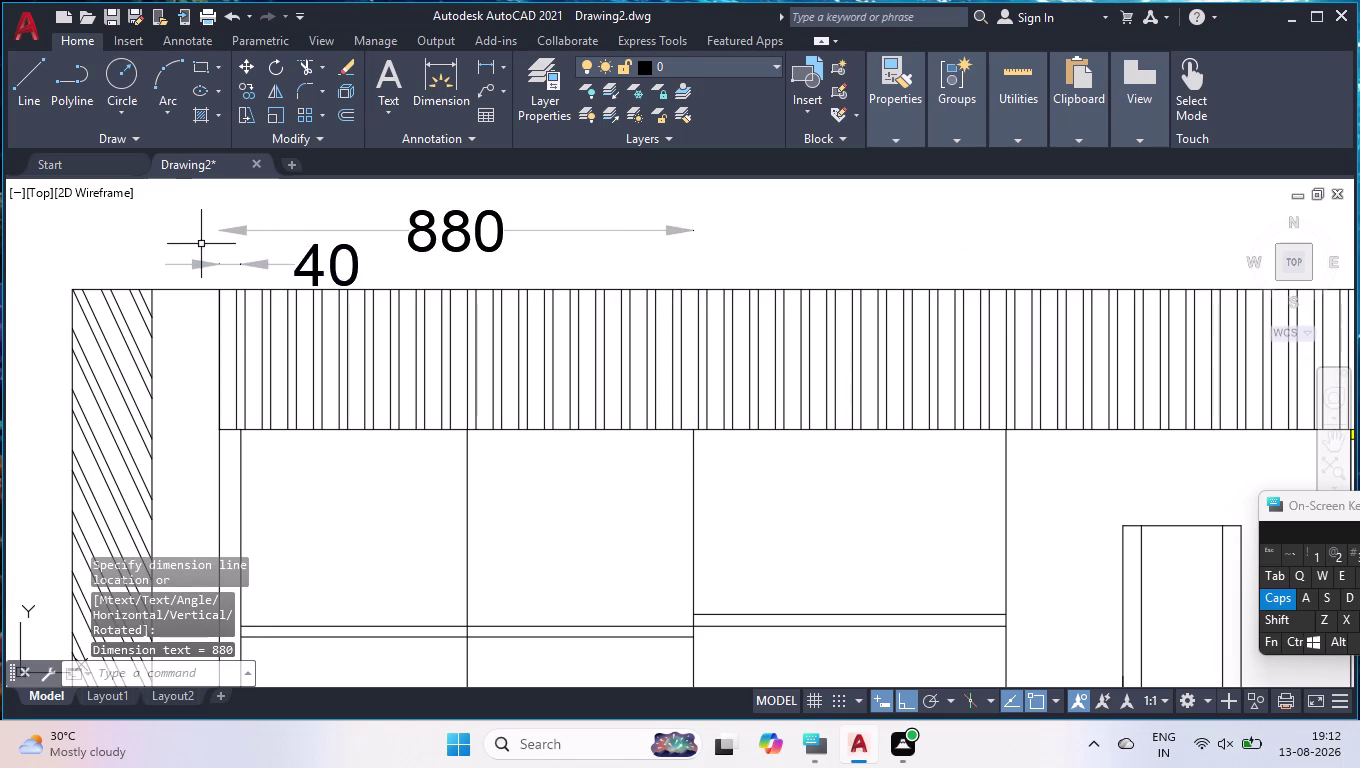
scroll(up, 3)
Drag the 880 dimension's left grip to the 40 dimension's end, making it 840.
click(202, 227)
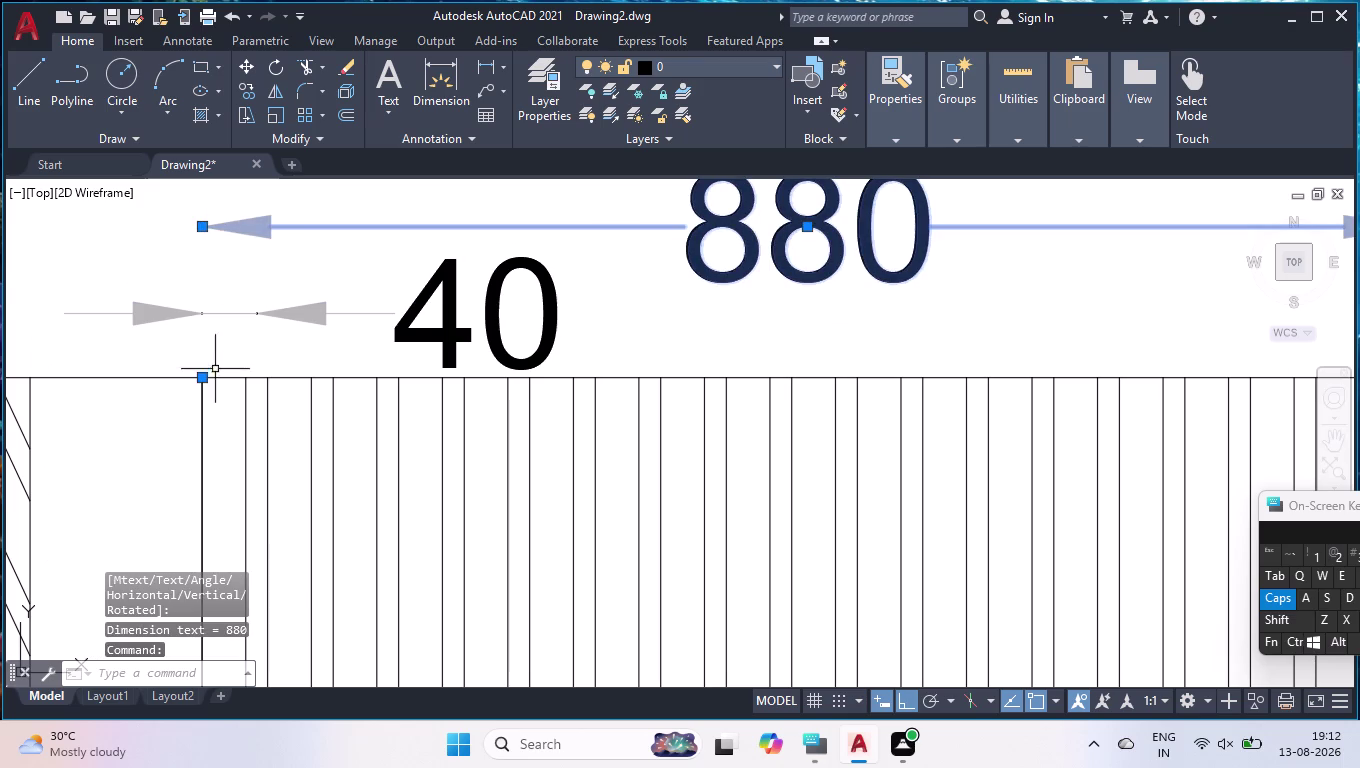
click(202, 377)
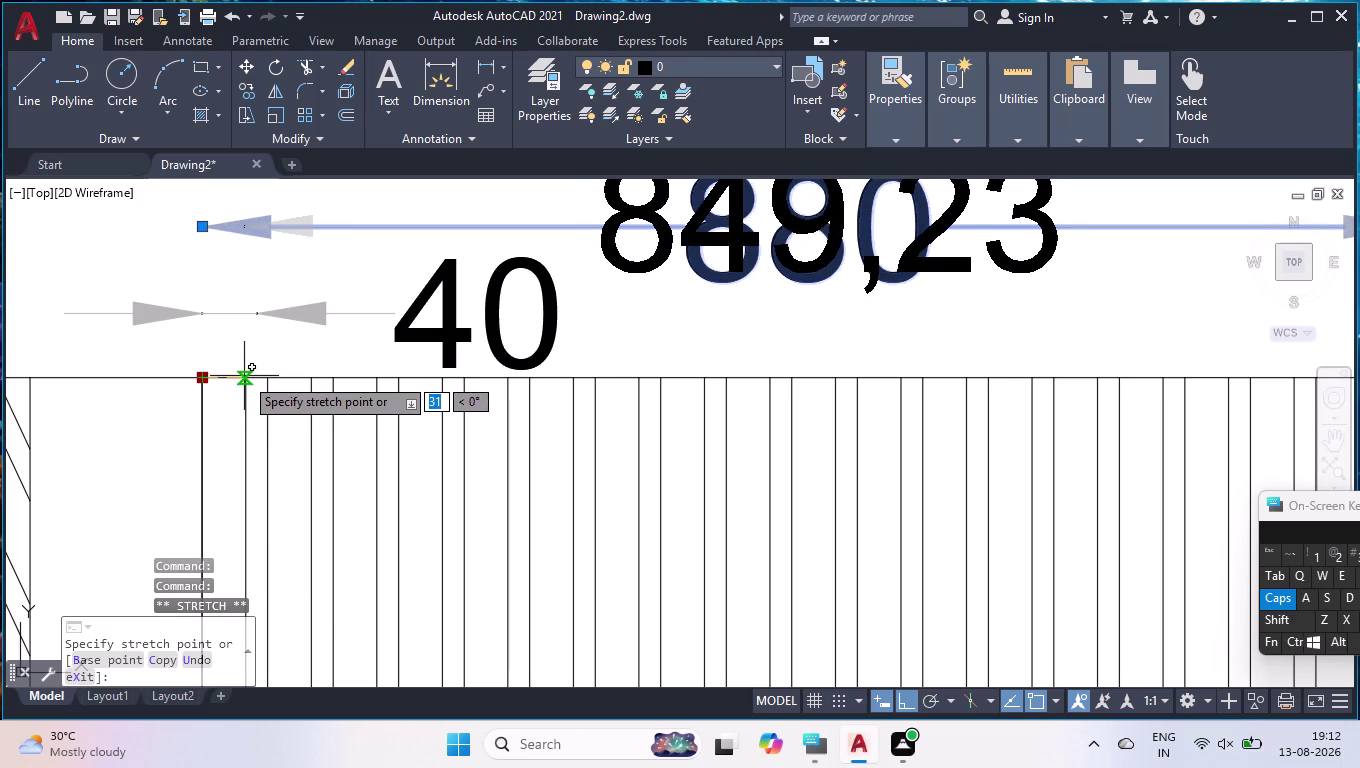
scroll(down, 3)
scroll(up, 3)
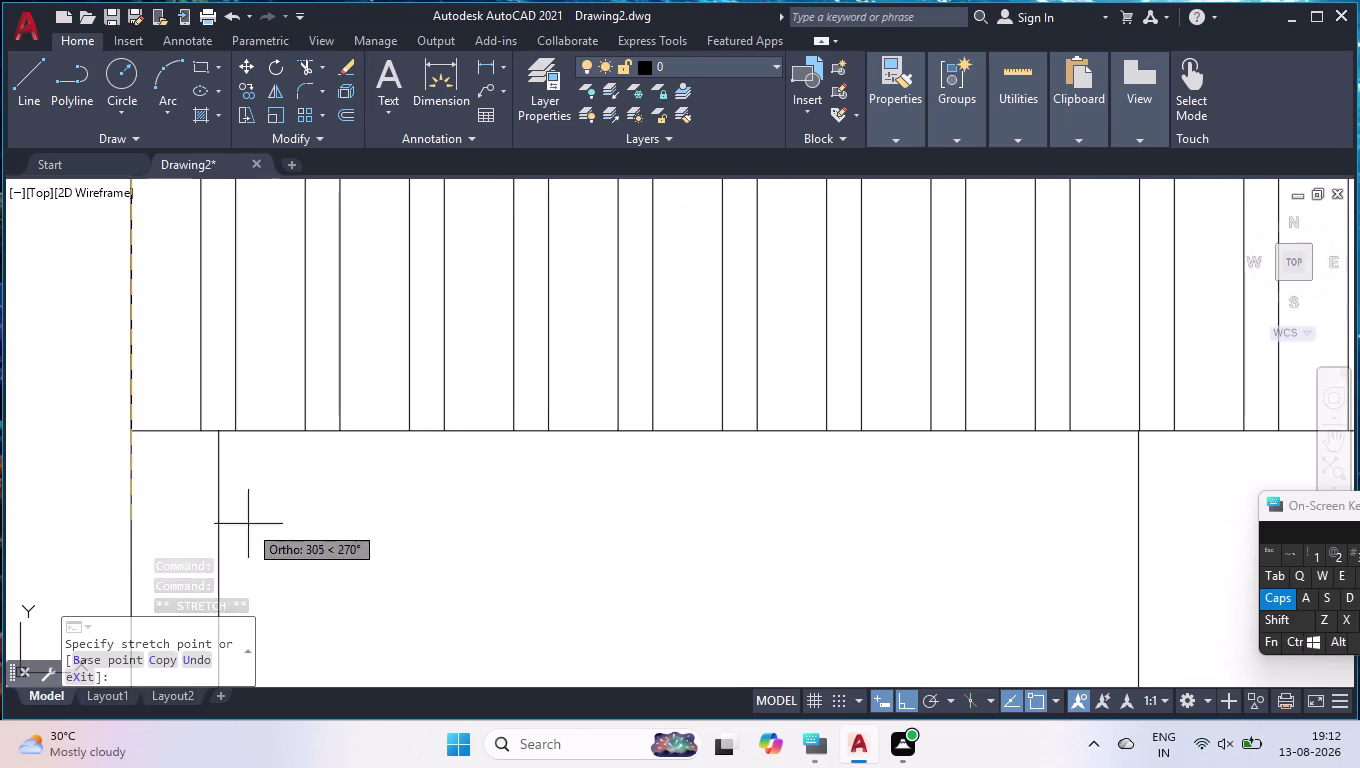
click(213, 432)
scroll(down, 3)
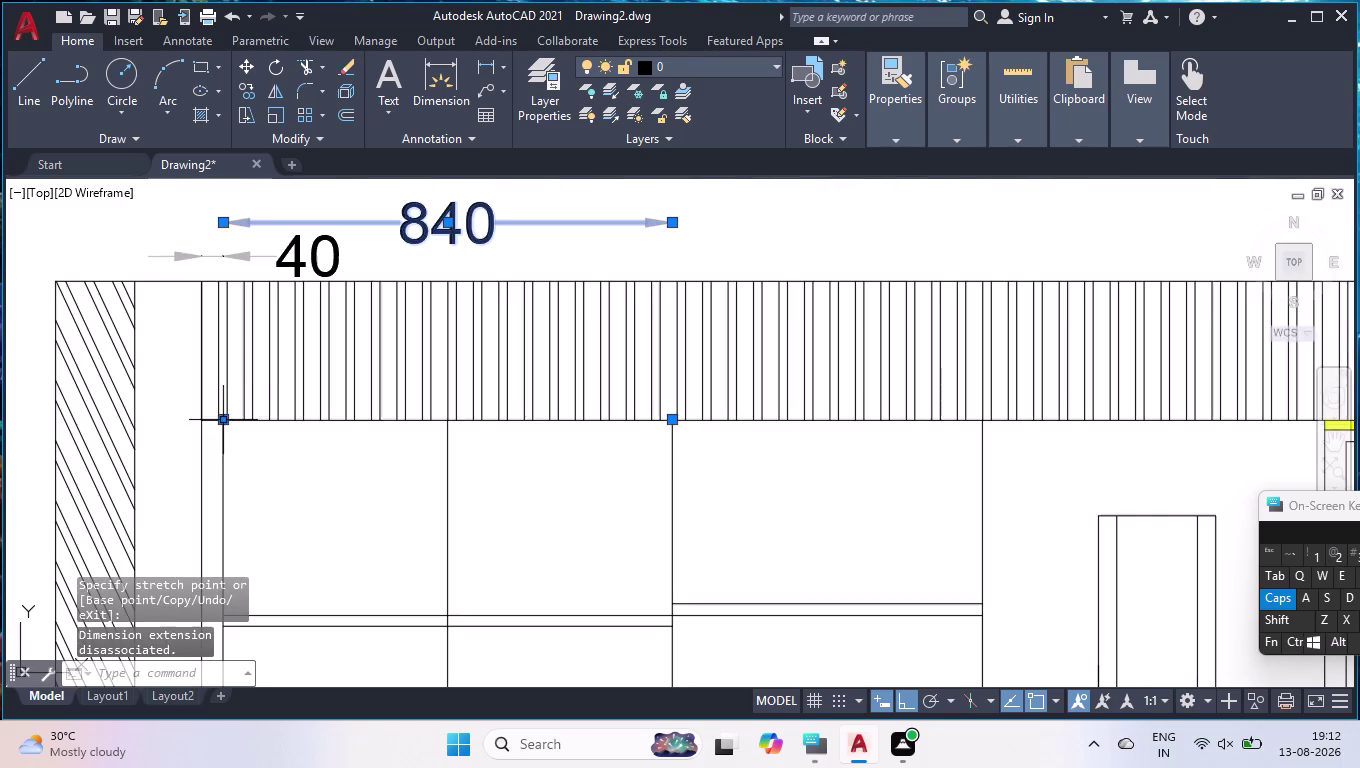
key(Return)
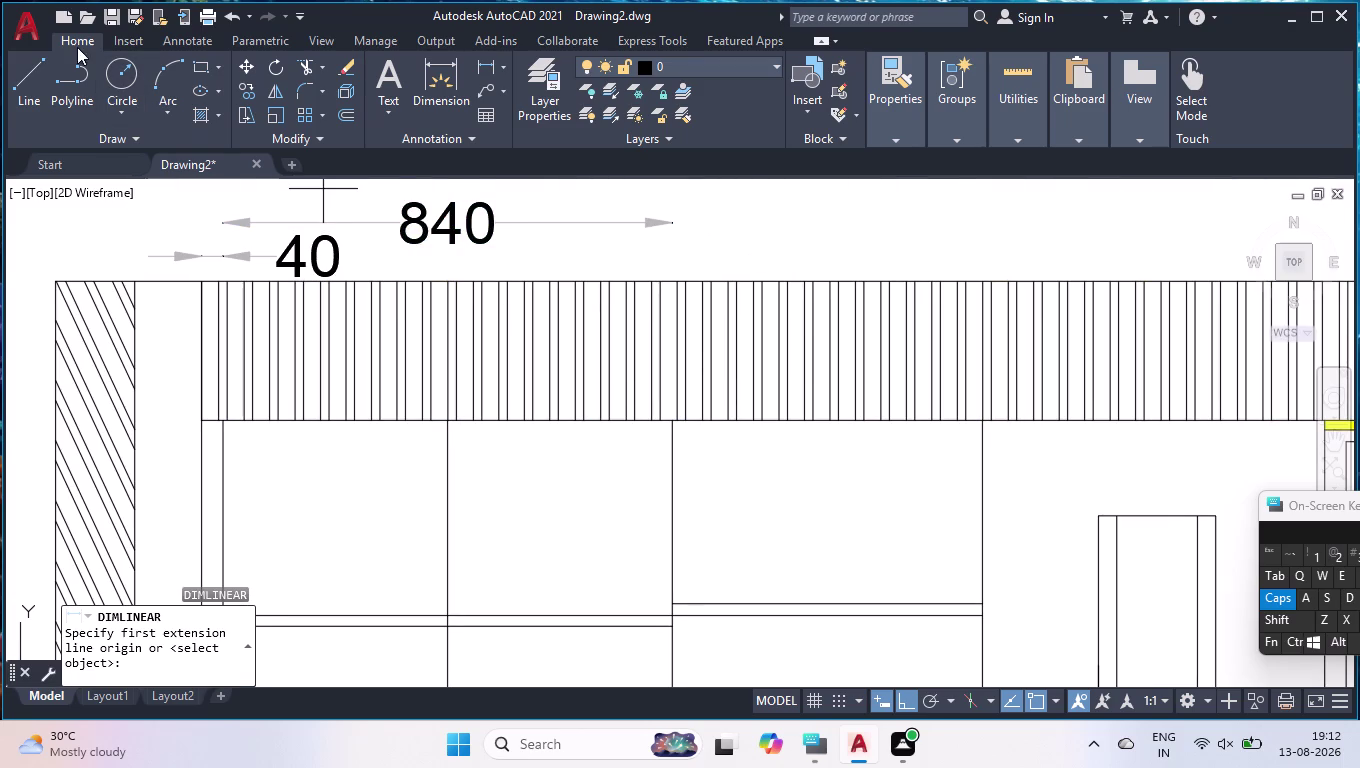
Continue dimensions 580, 640, 580 and 40 from the 840 to the right wall.
click(184, 41)
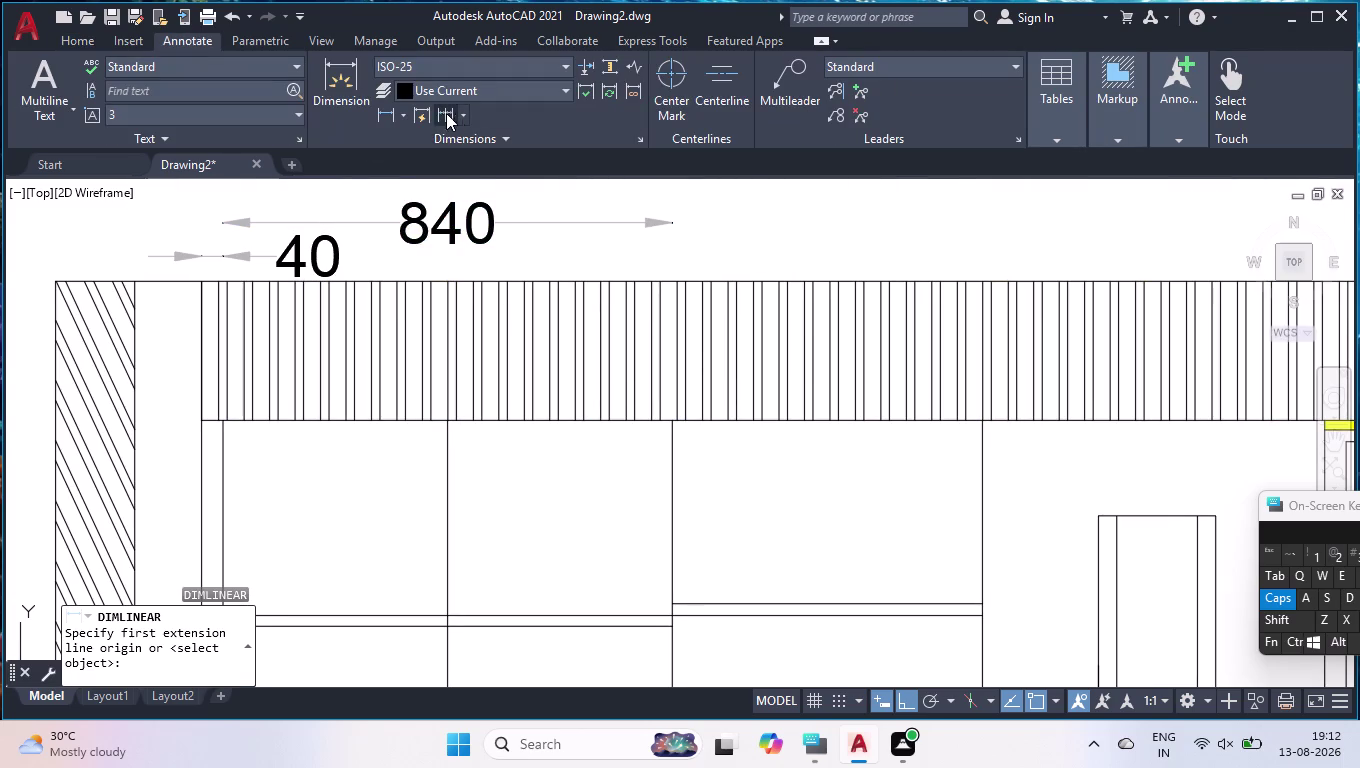
click(441, 113)
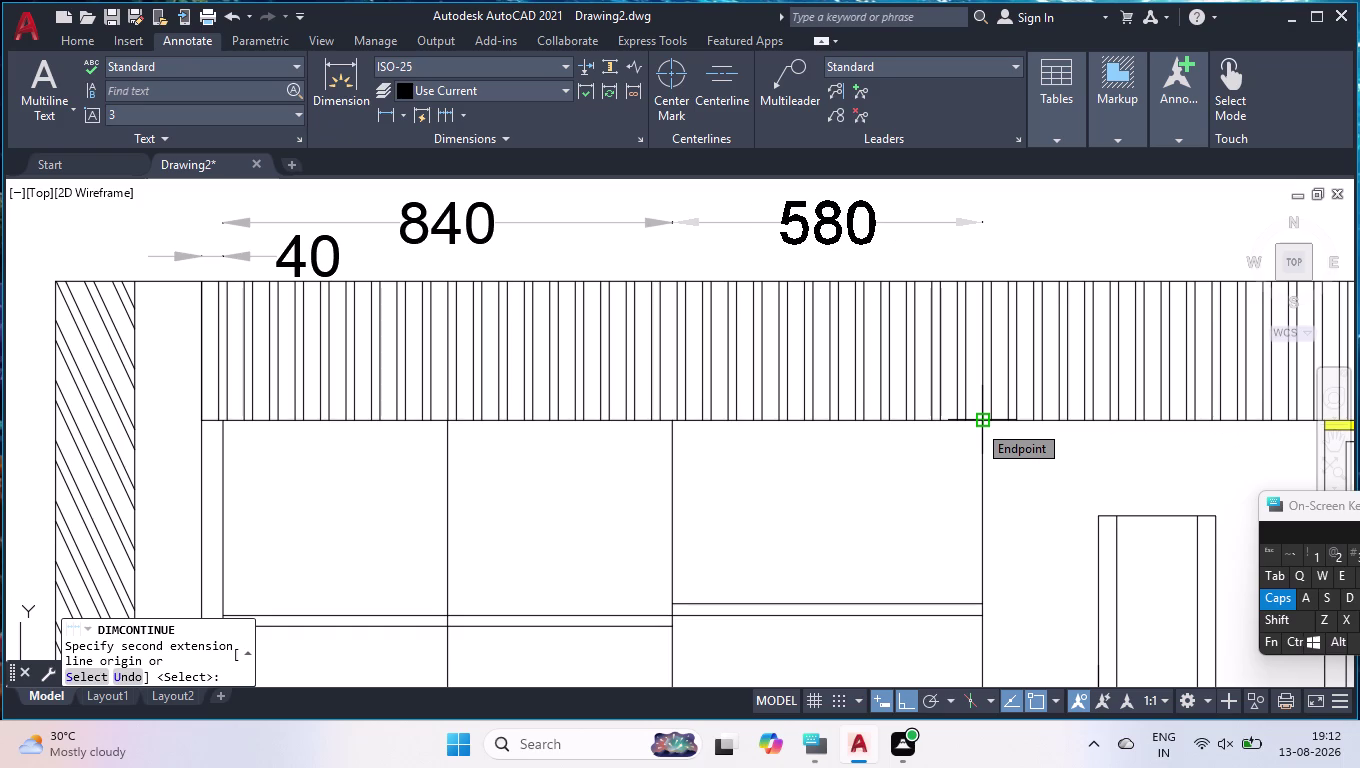
click(979, 422)
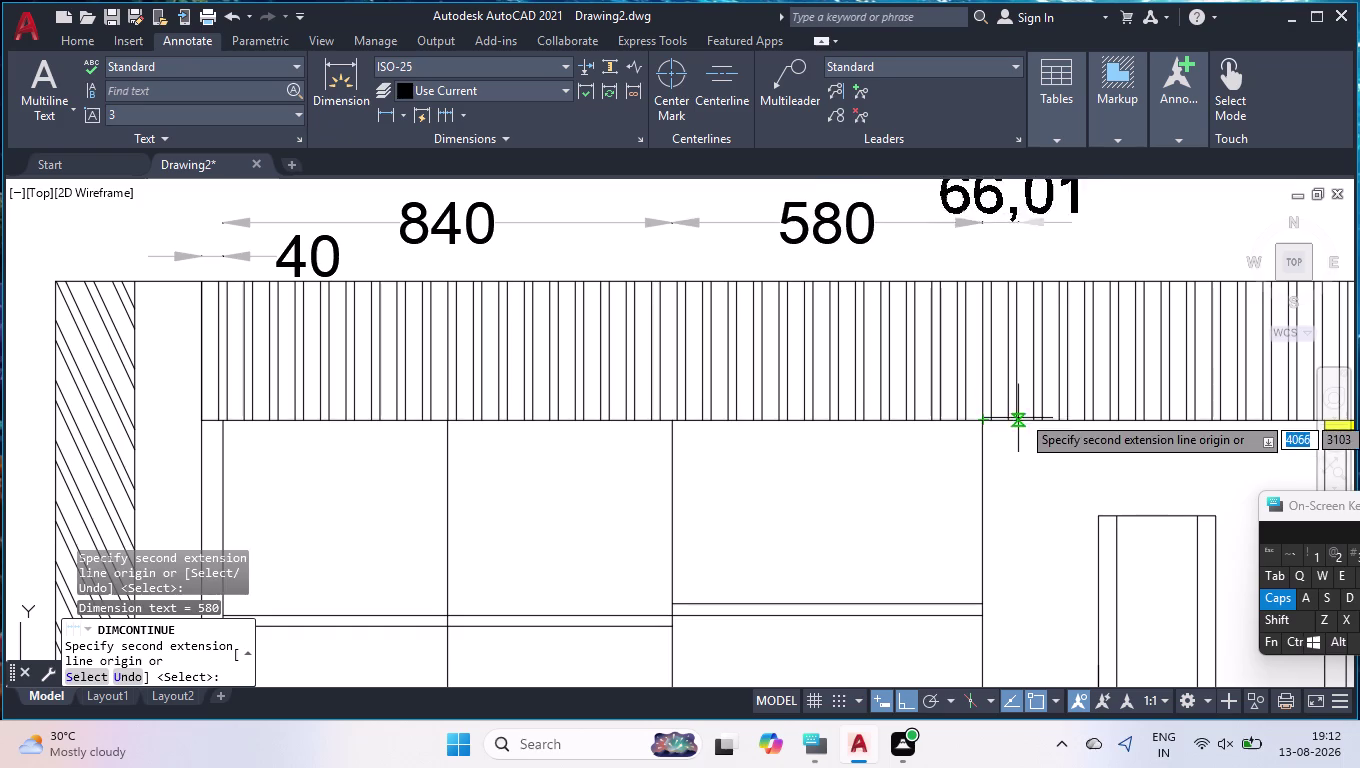
scroll(down, 3)
scroll(up, 3)
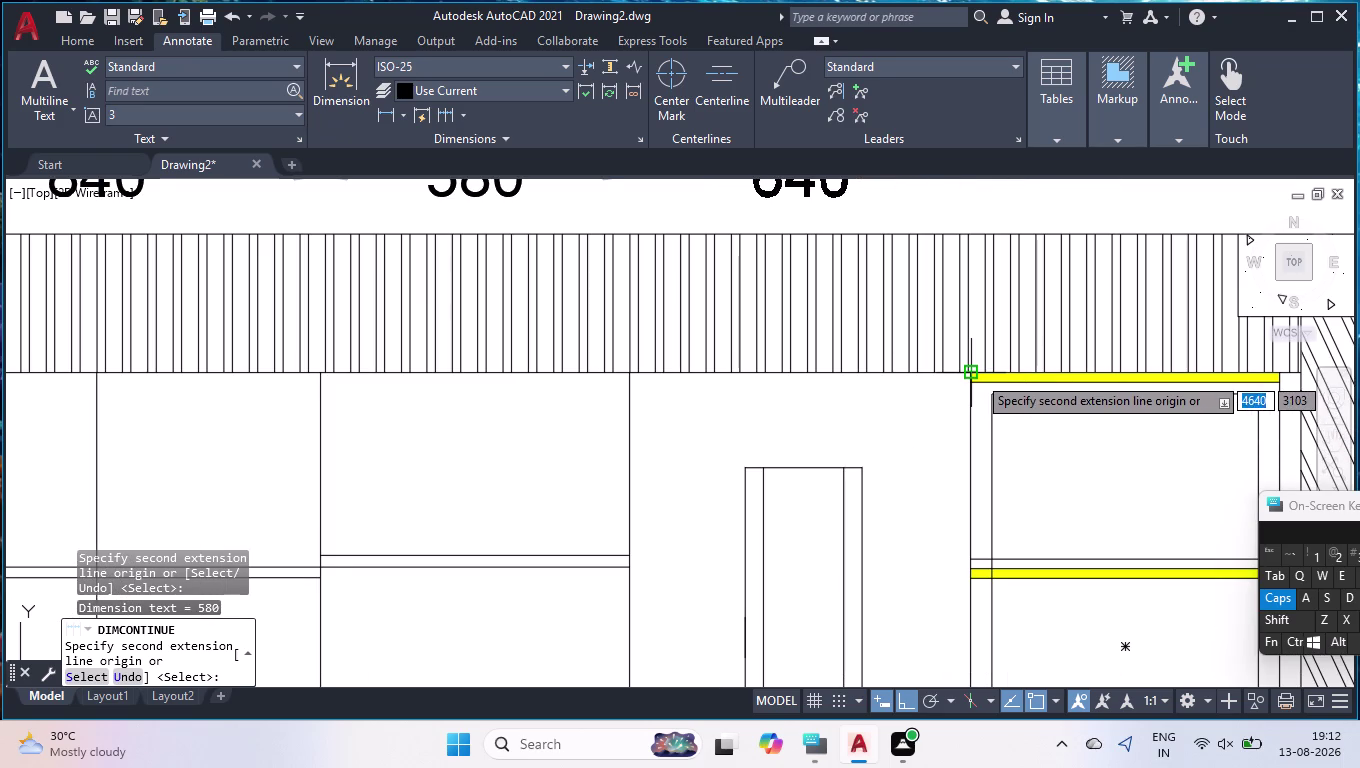
click(975, 373)
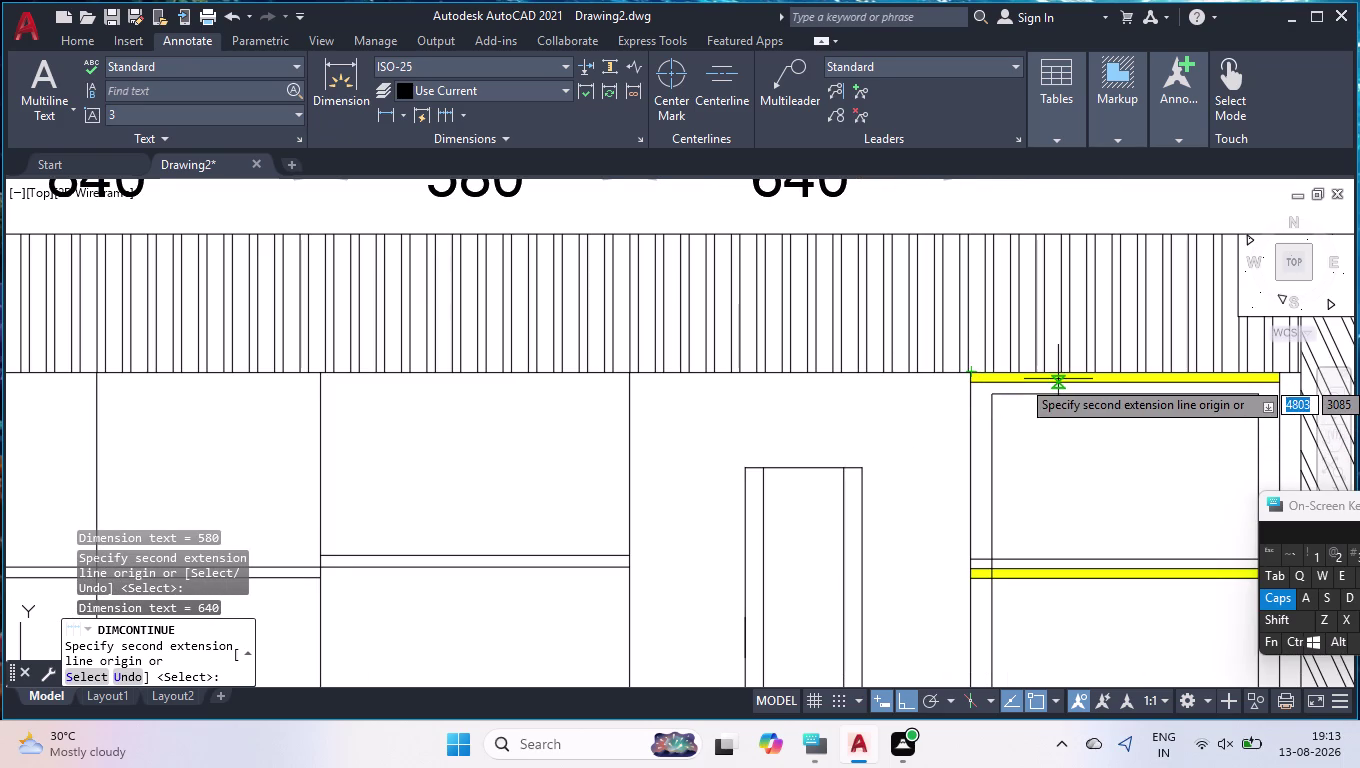
scroll(down, 3)
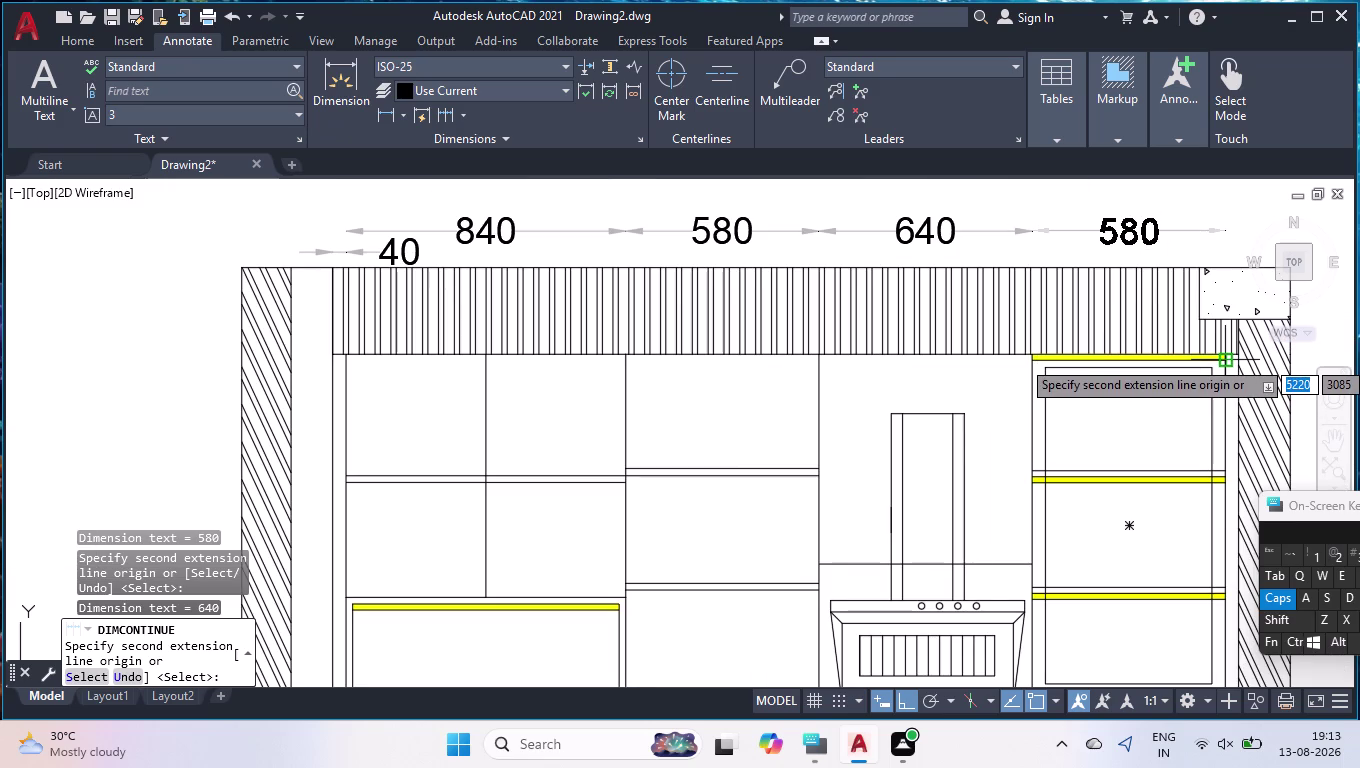
click(1223, 359)
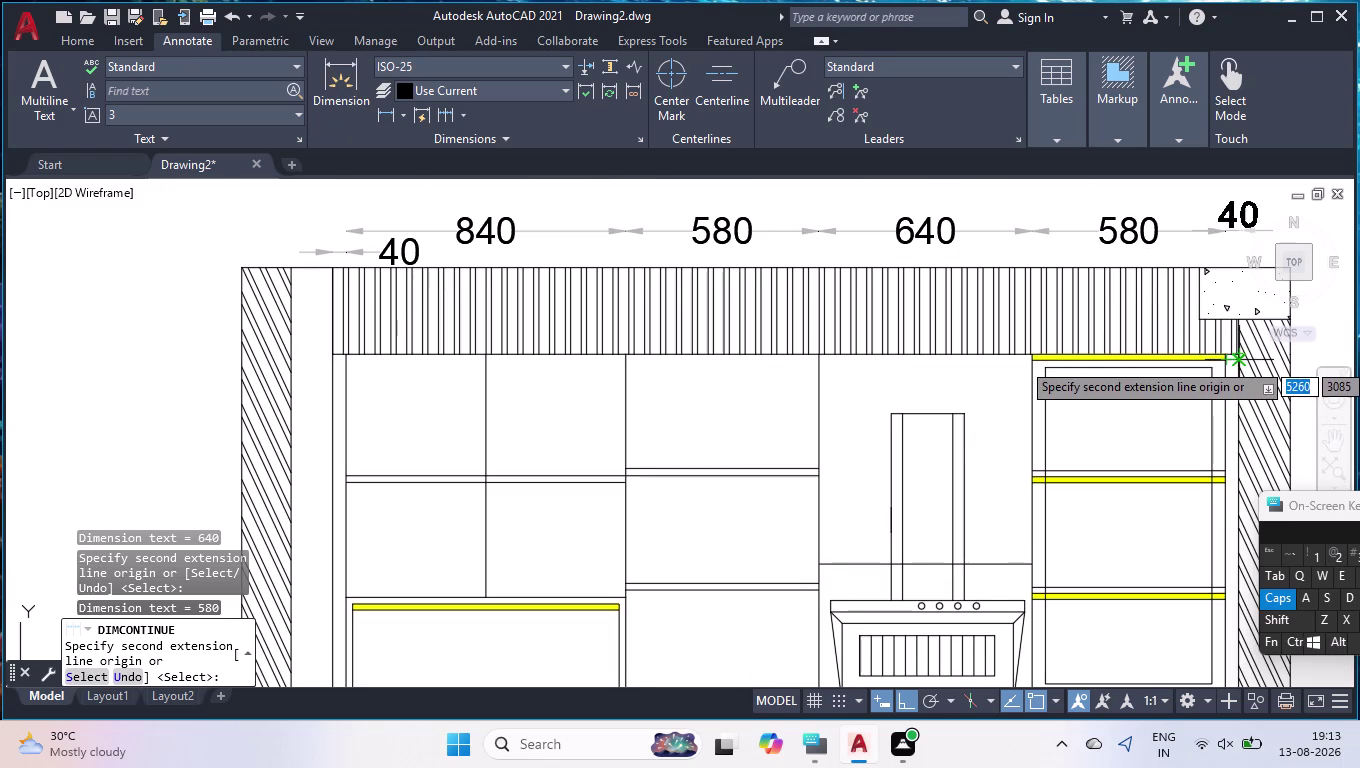
click(1241, 359)
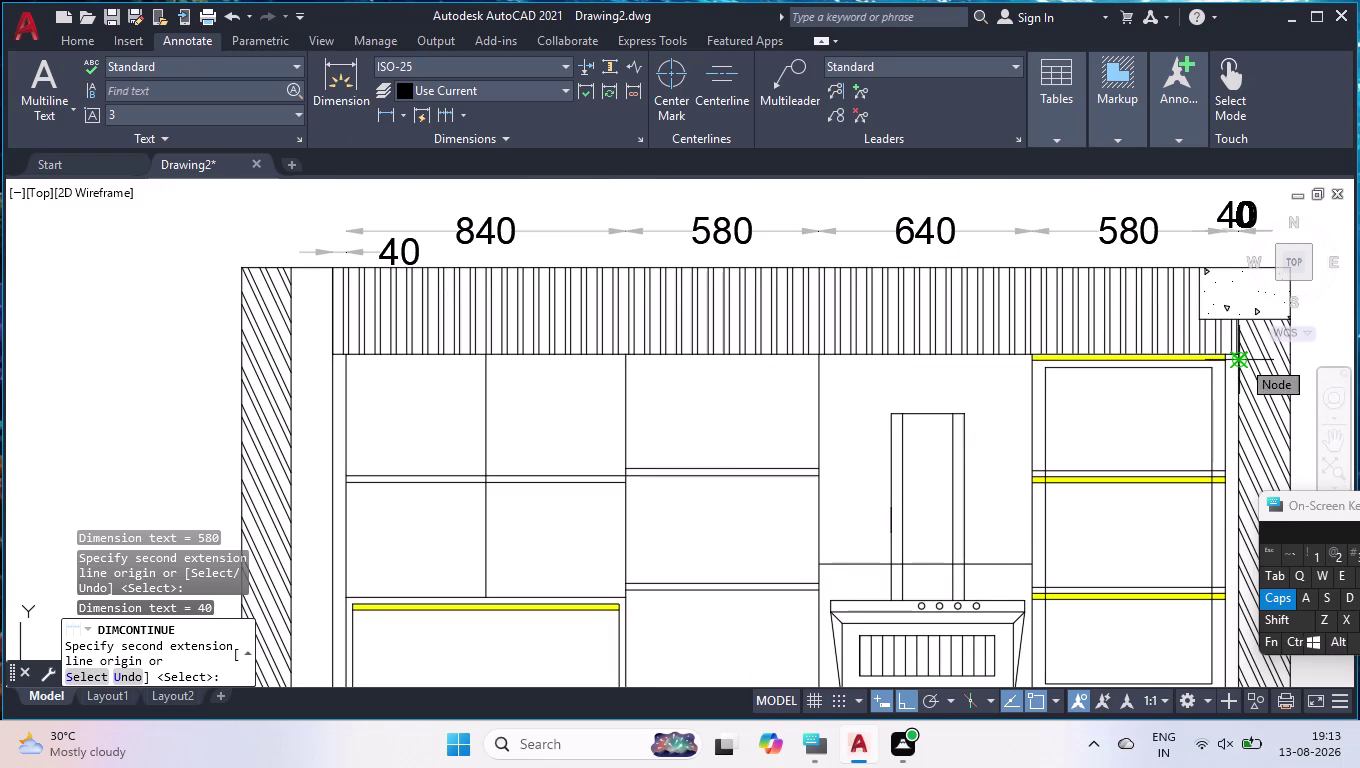
key(Return)
scroll(down, 3)
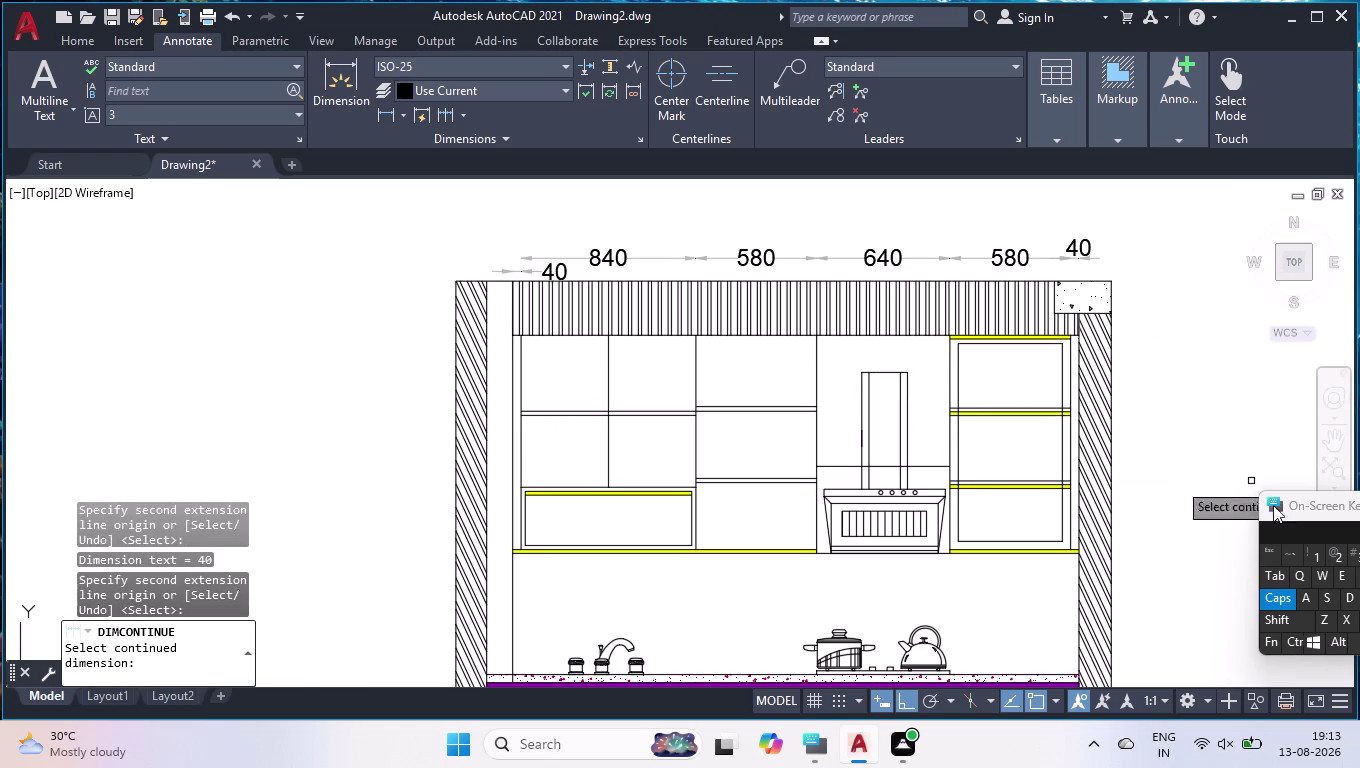
key(Escape)
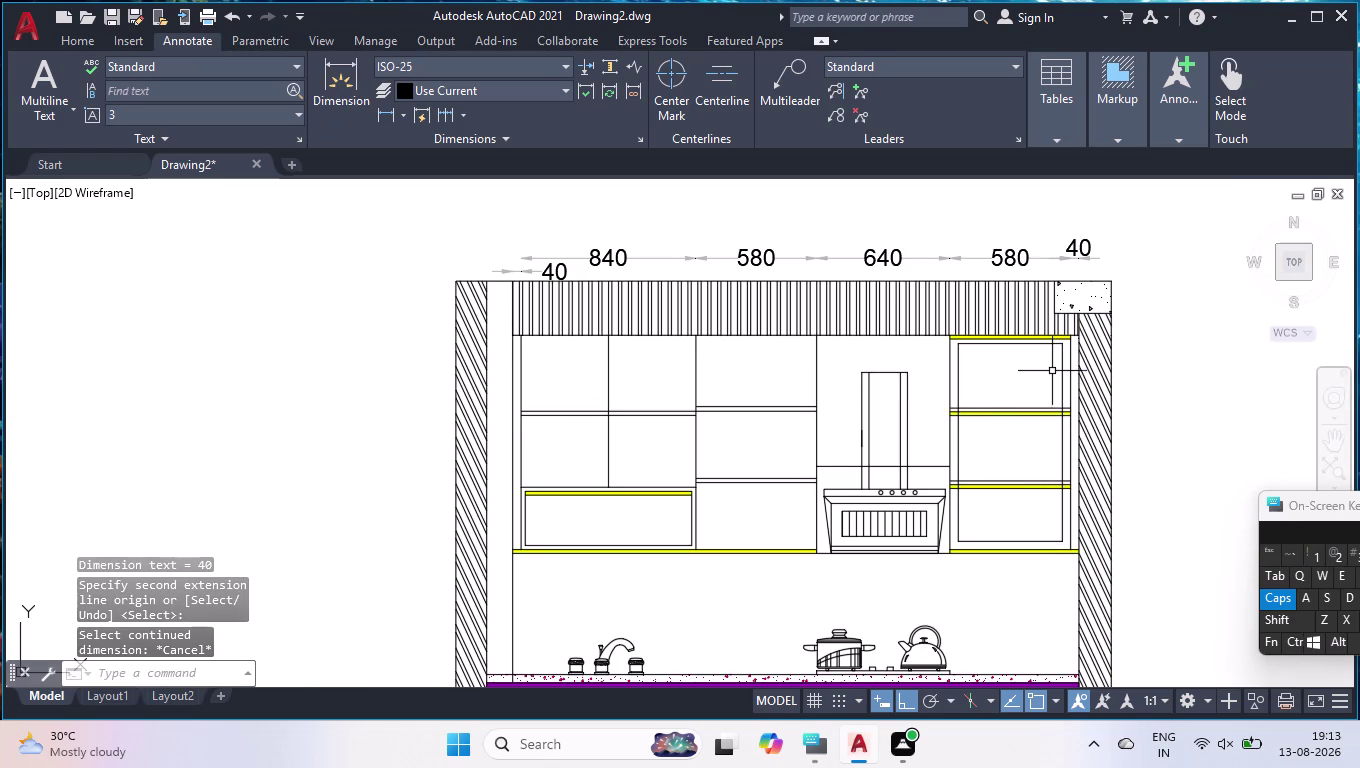
Dimension the top panel's 260 height at the right wall, placed to its right.
text(DLI)
key(Return)
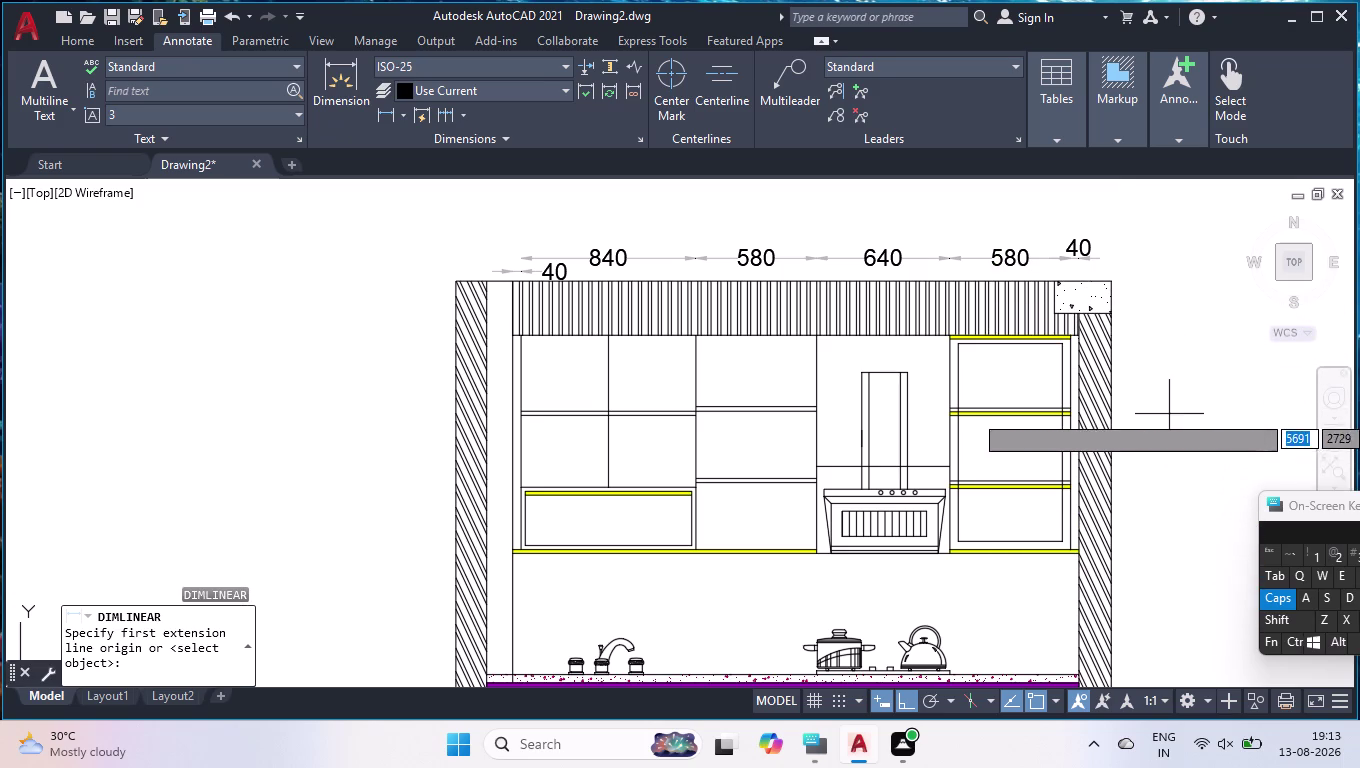
scroll(up, 3)
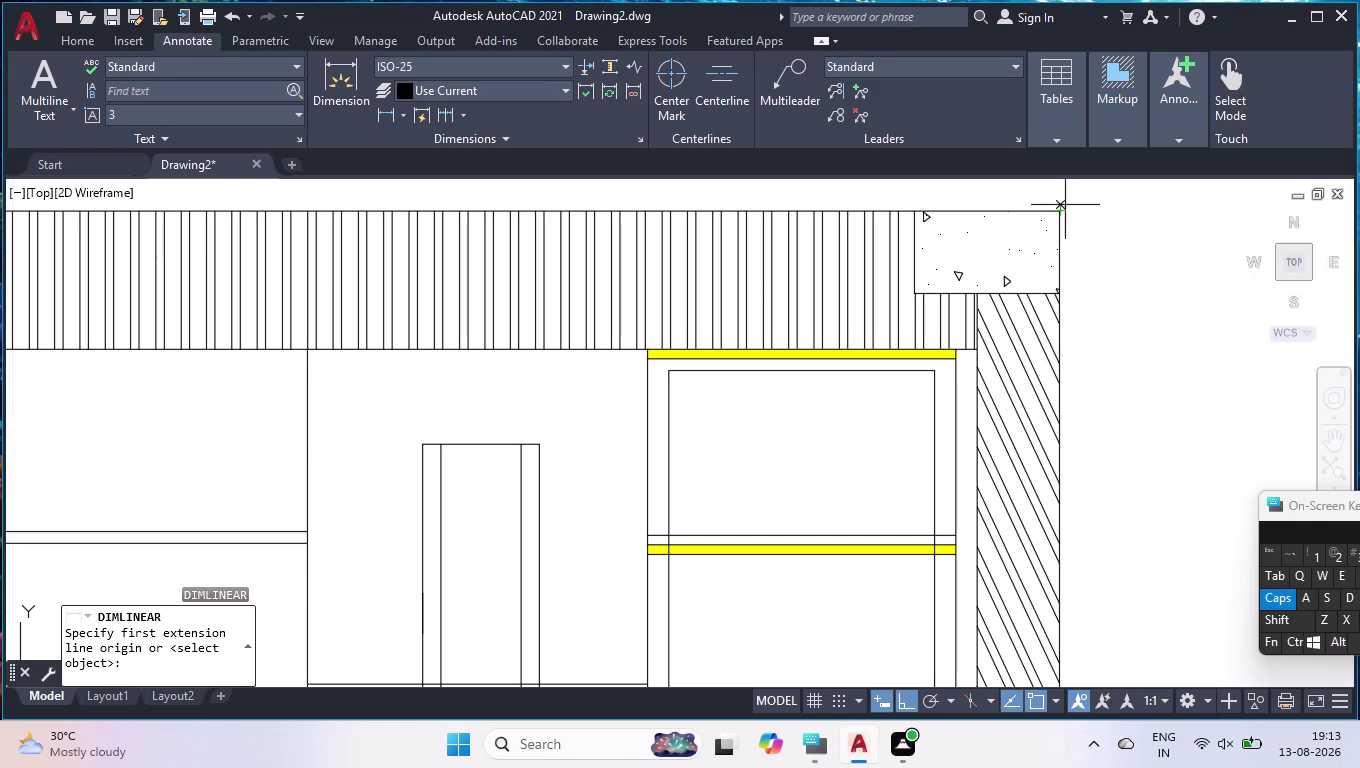
click(912, 211)
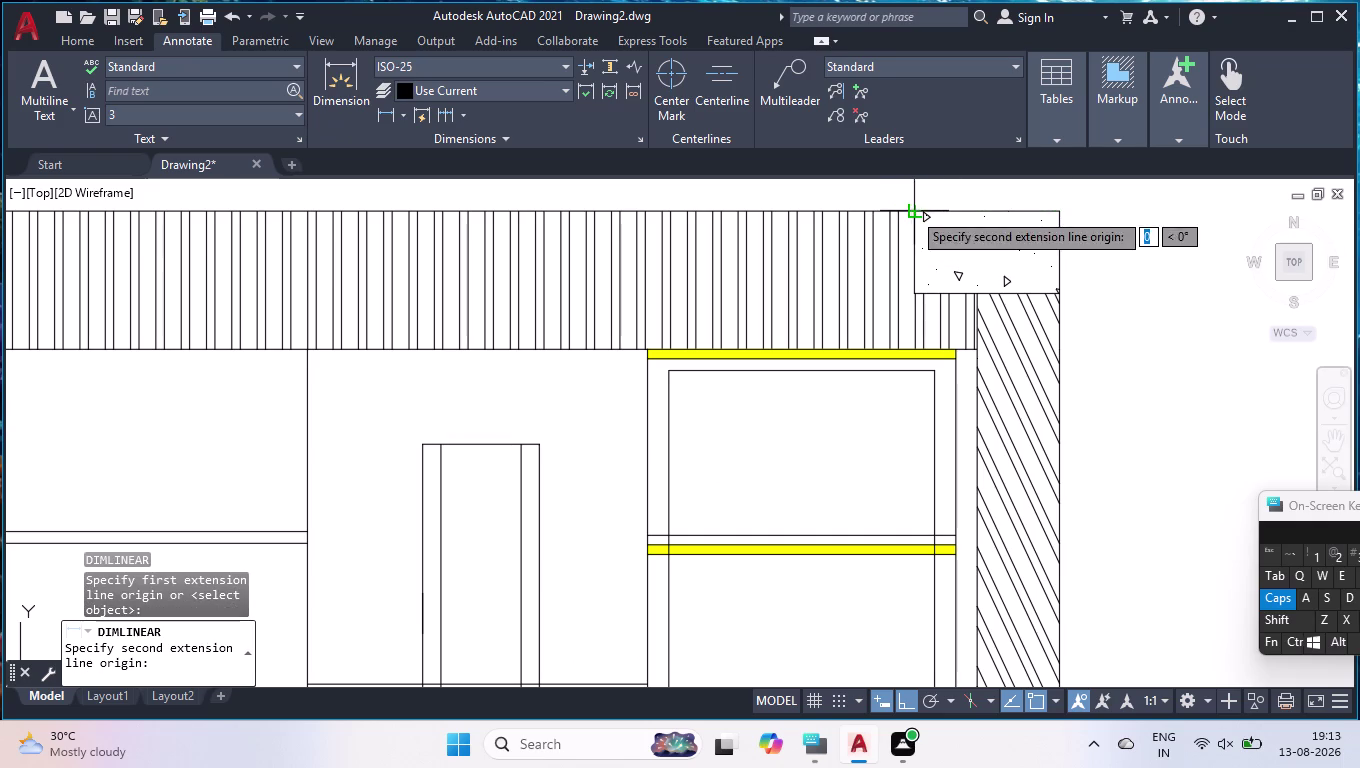
click(920, 352)
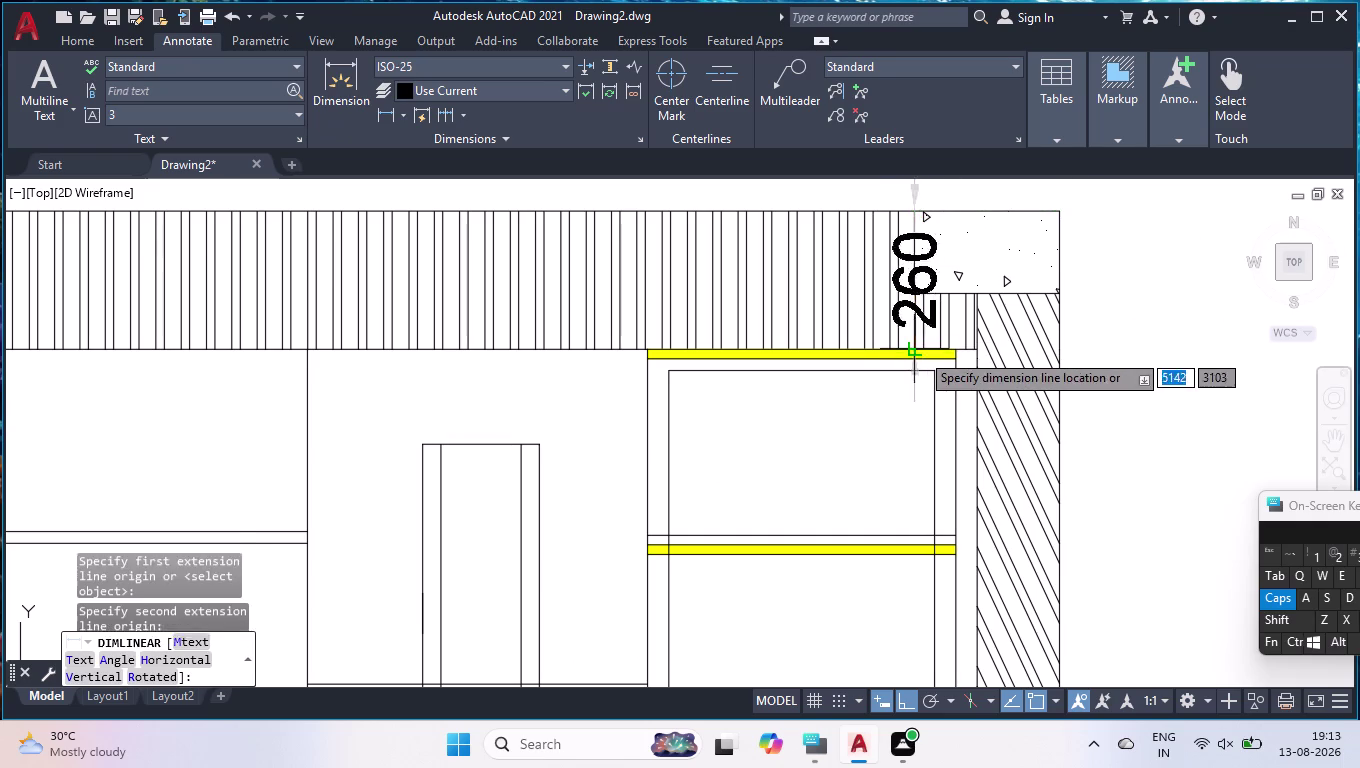
click(1094, 350)
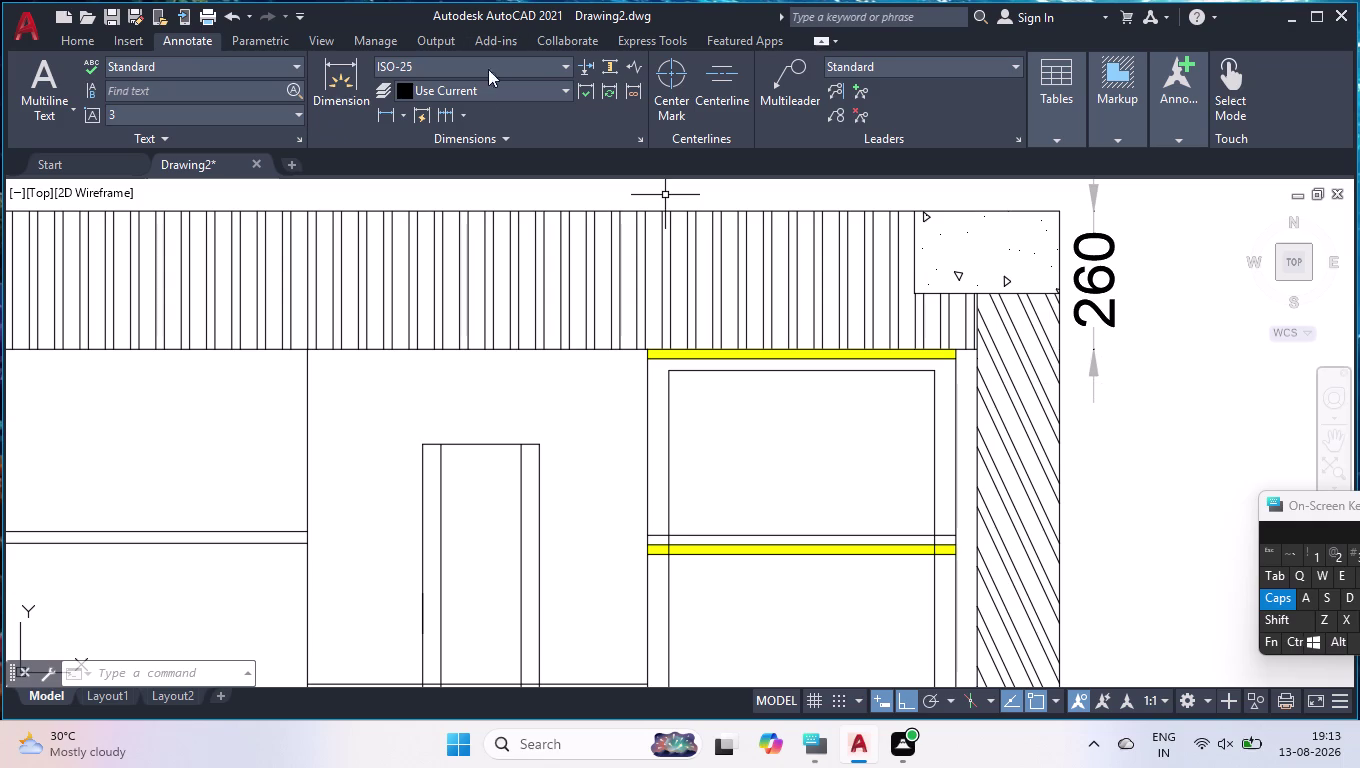
click(452, 113)
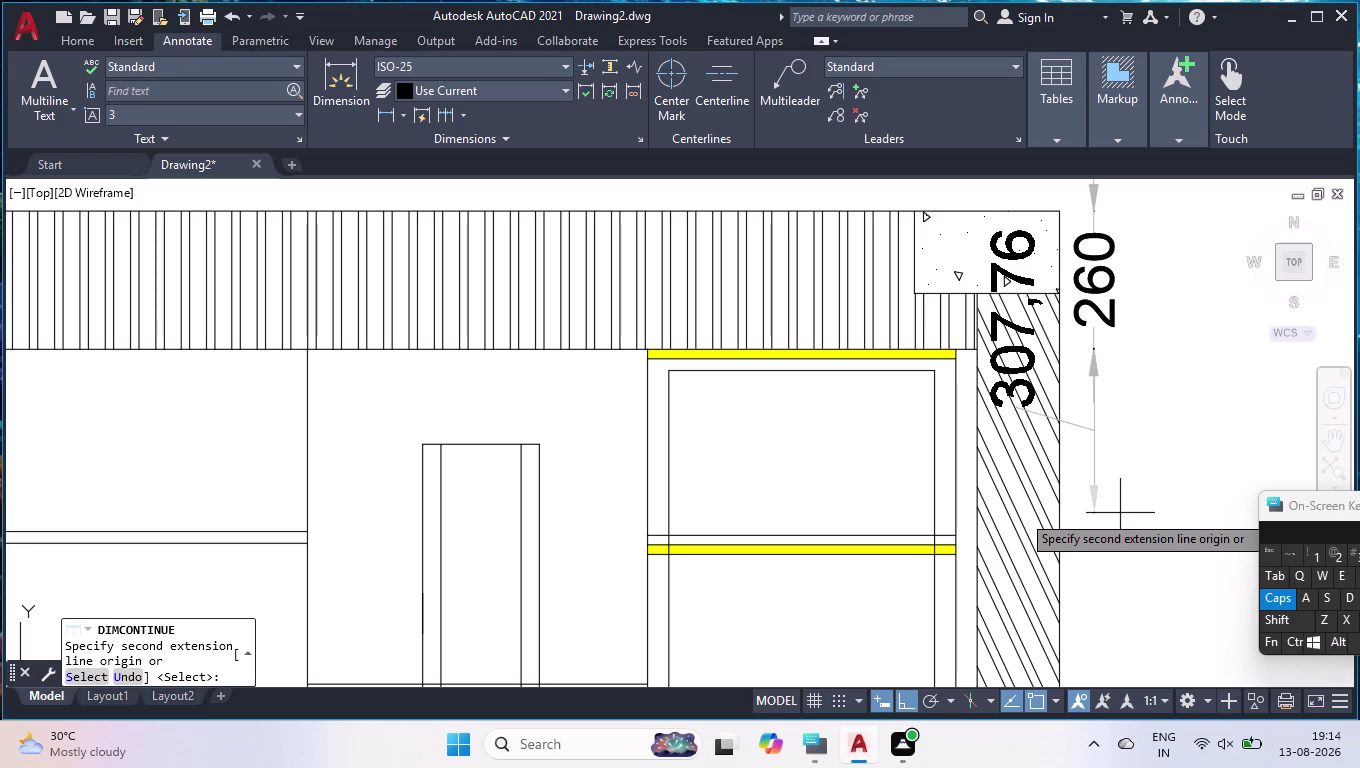
Continue the vertical chain below 260 with 1030, 600 and 40.
scroll(down, 3)
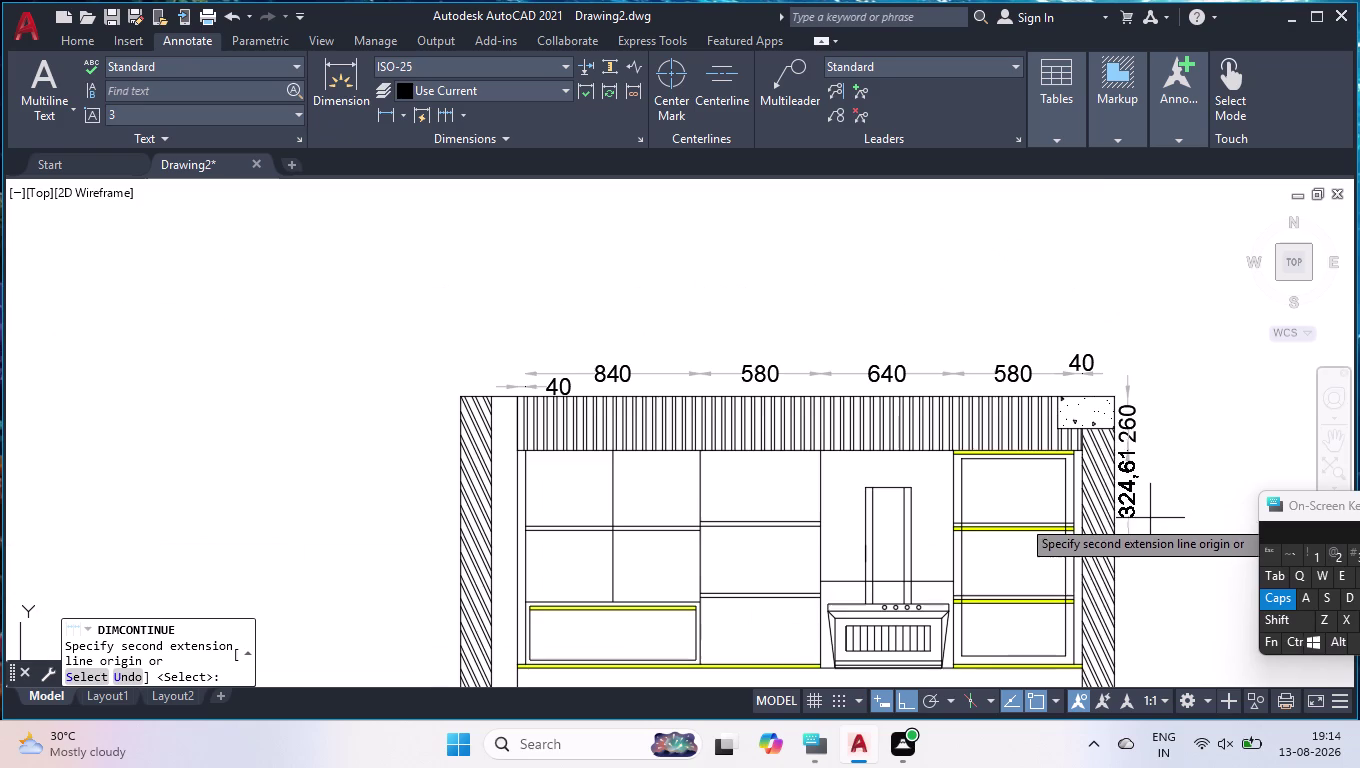
click(1086, 665)
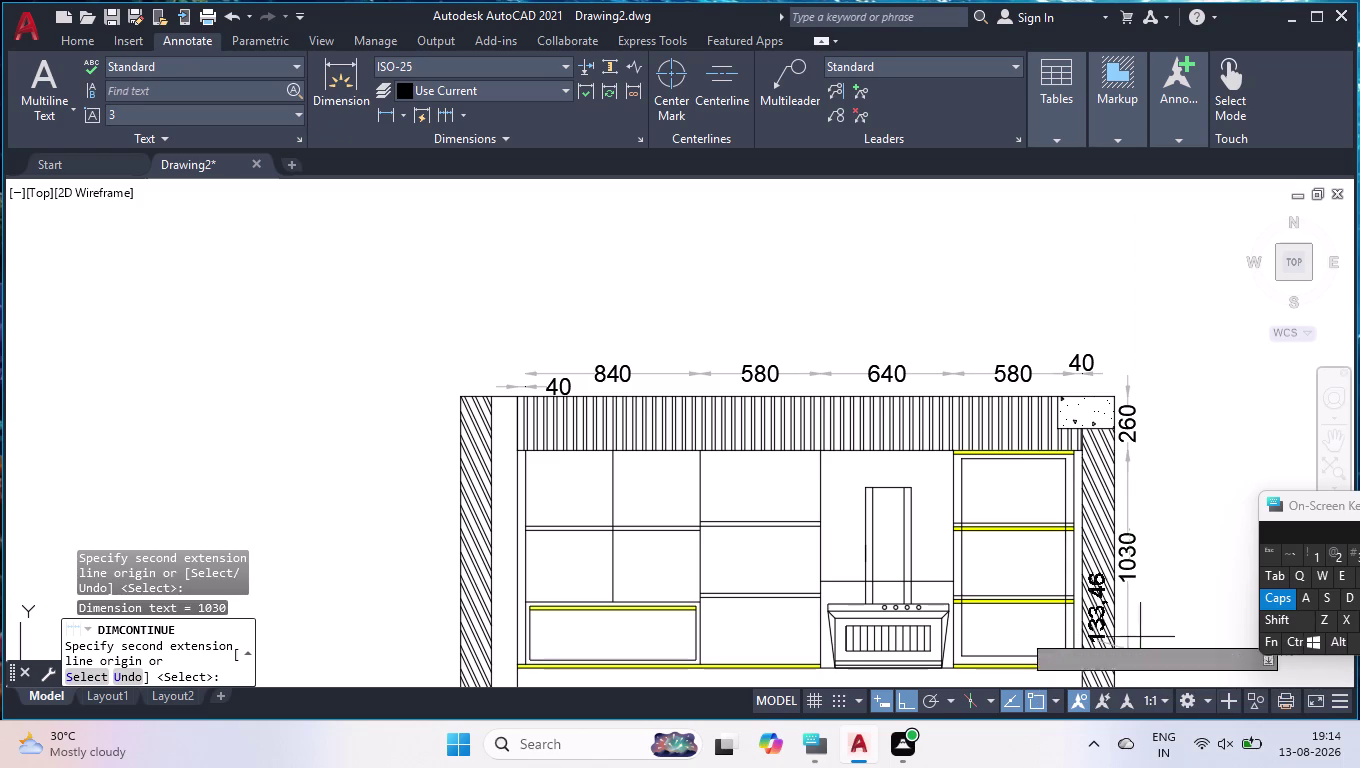
scroll(down, 3)
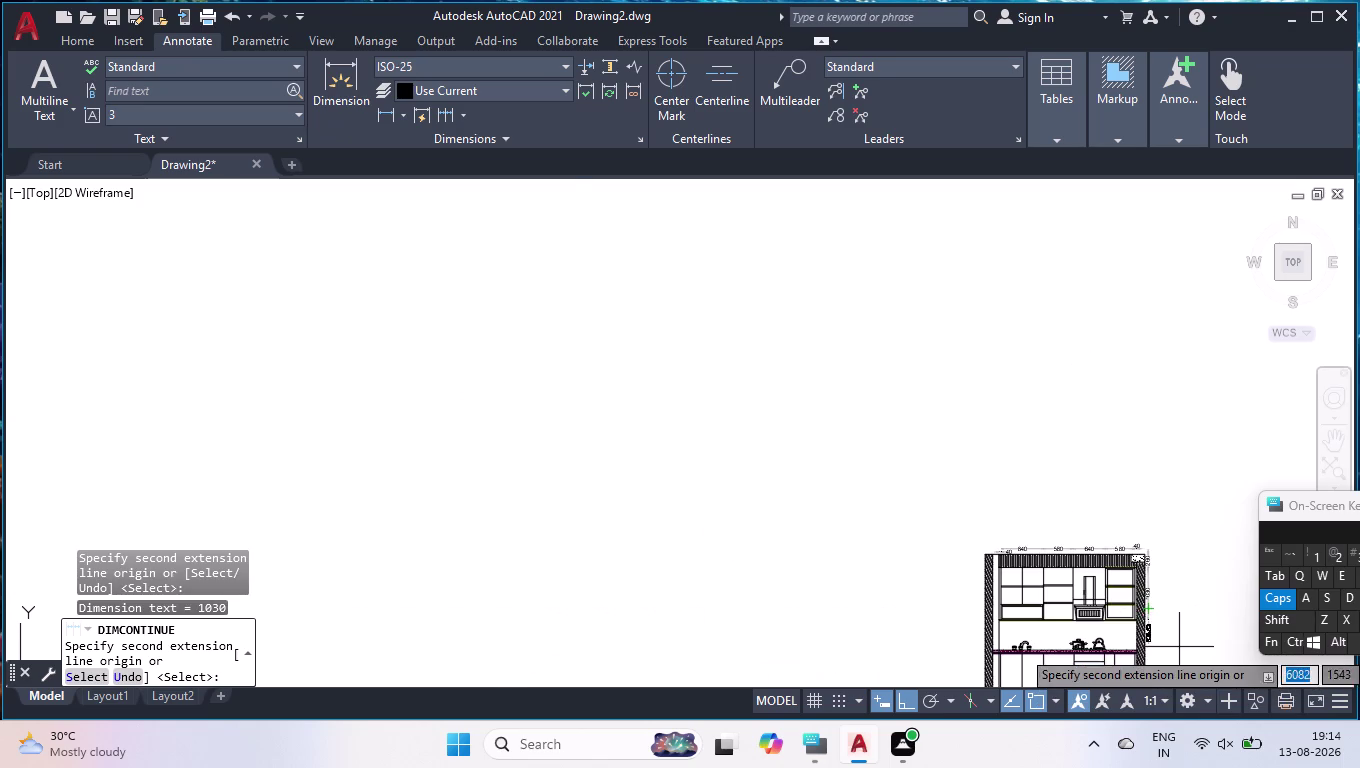
scroll(up, 3)
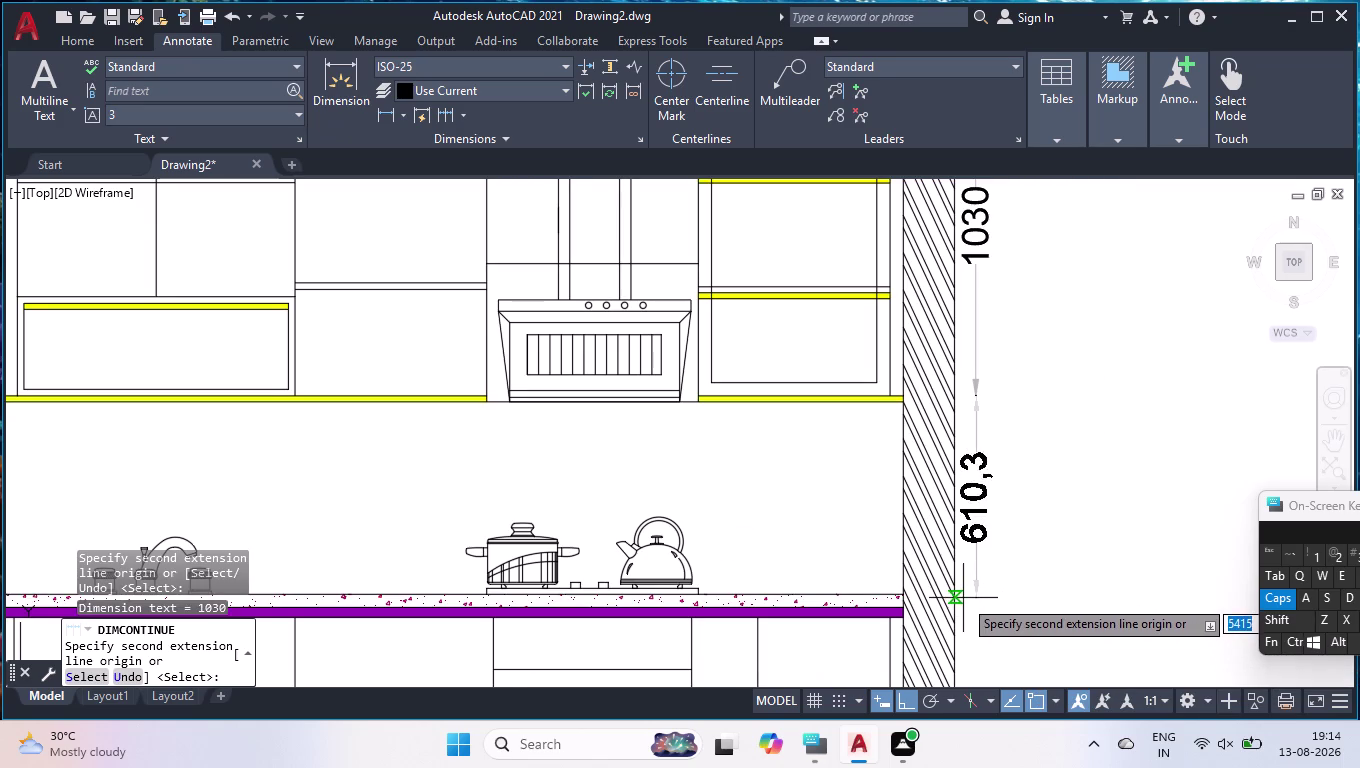
click(900, 600)
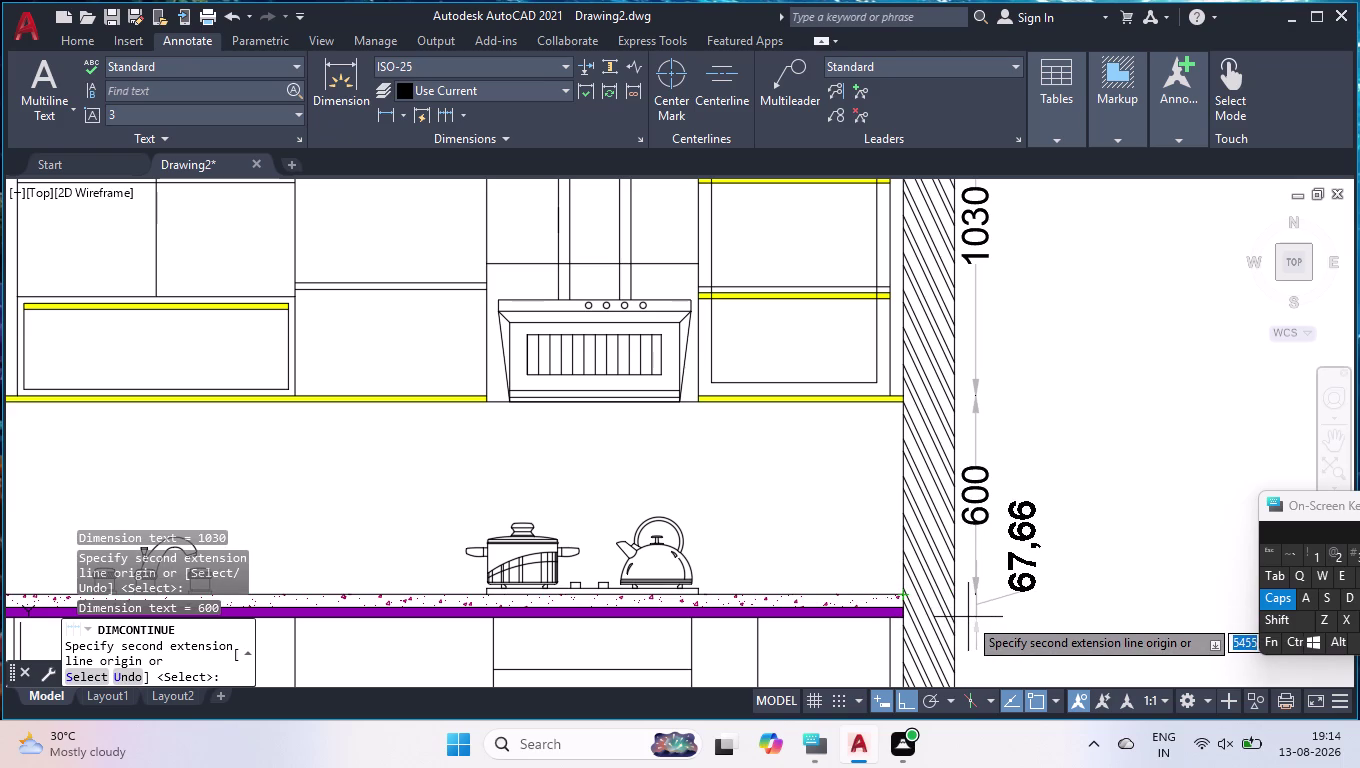
click(906, 608)
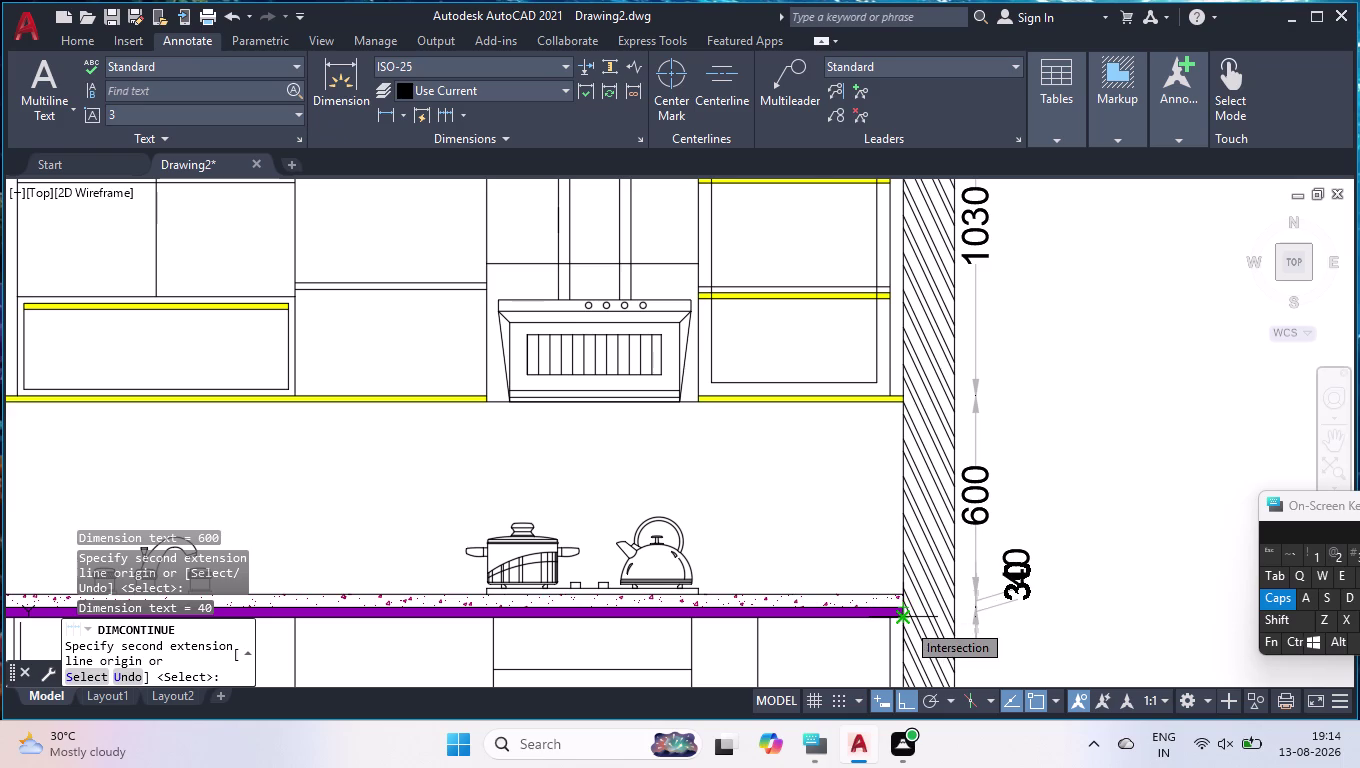
Add the 720 base cabinet and 100 plinth heights to finish the chain.
scroll(down, 3)
scroll(down, 3)
scroll(up, 3)
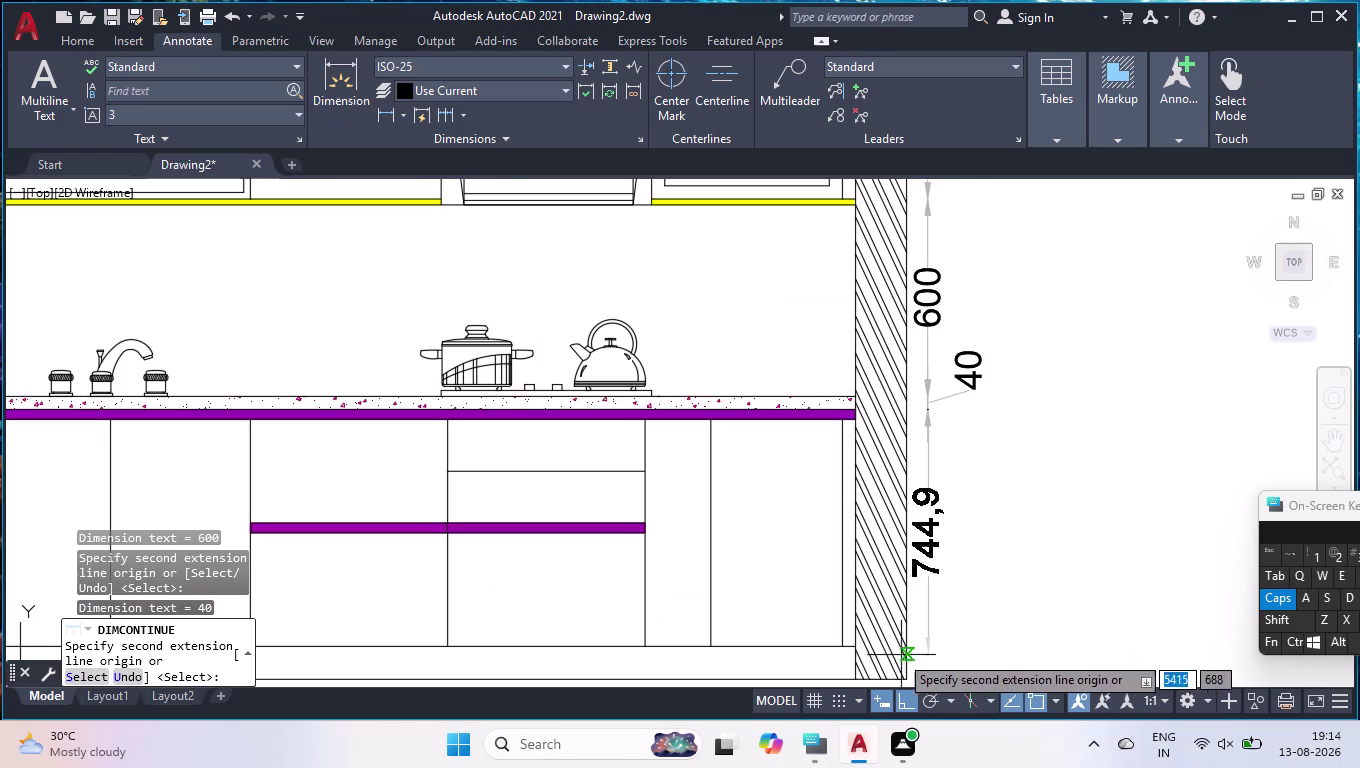
click(843, 648)
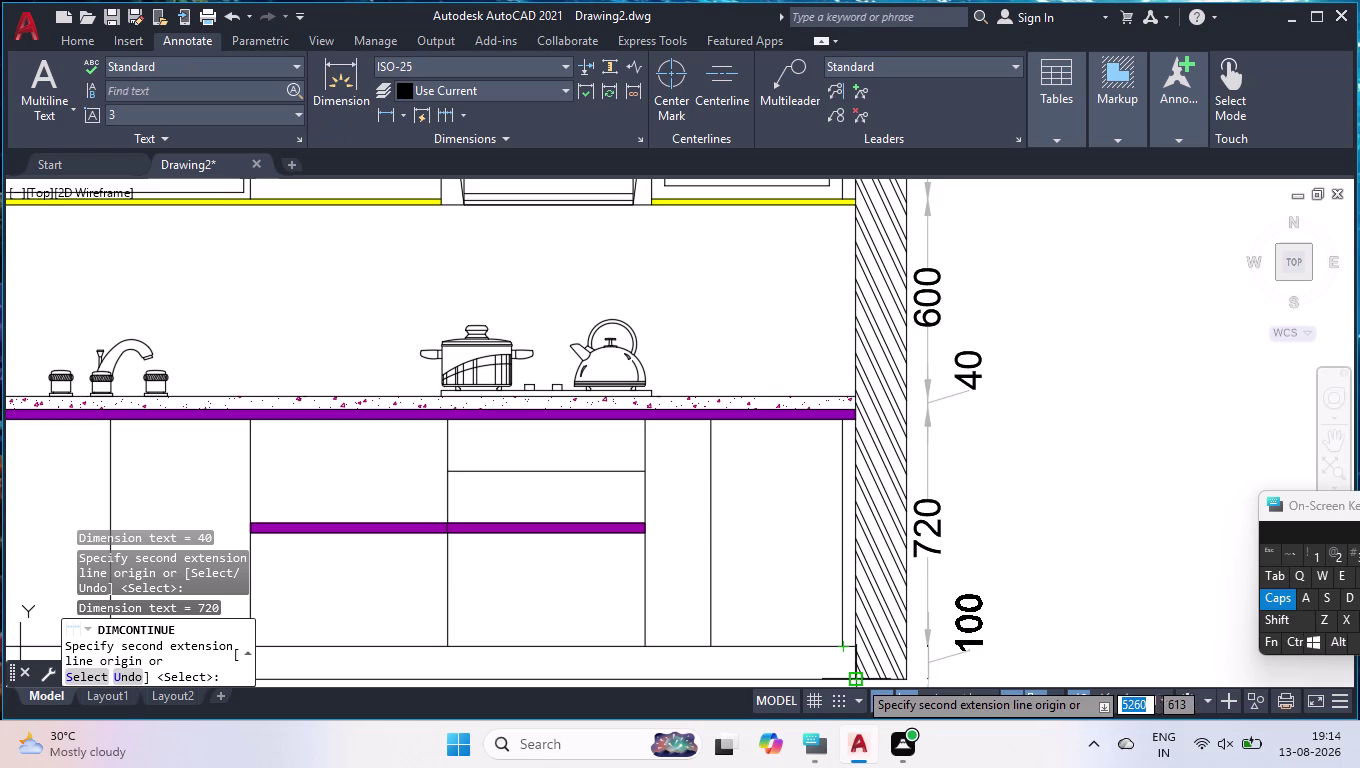
click(857, 679)
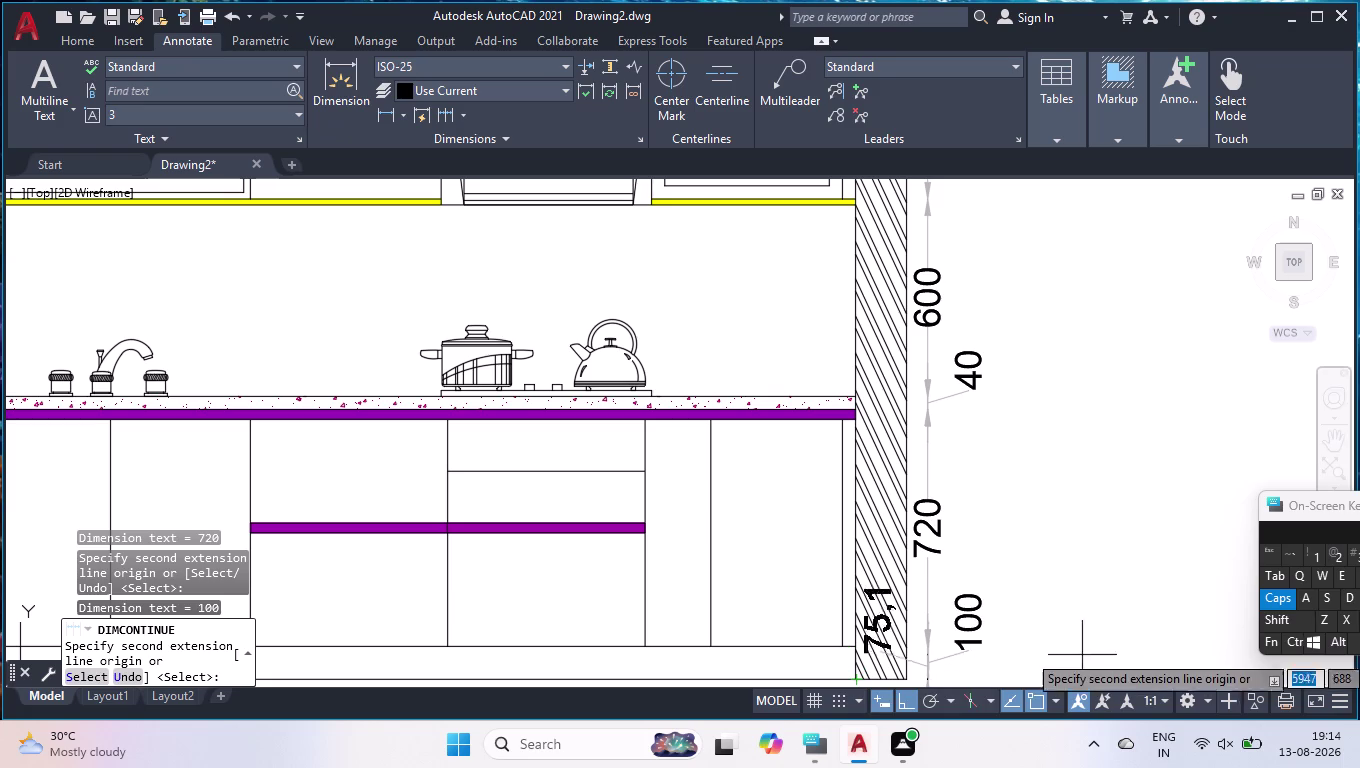
key(Return)
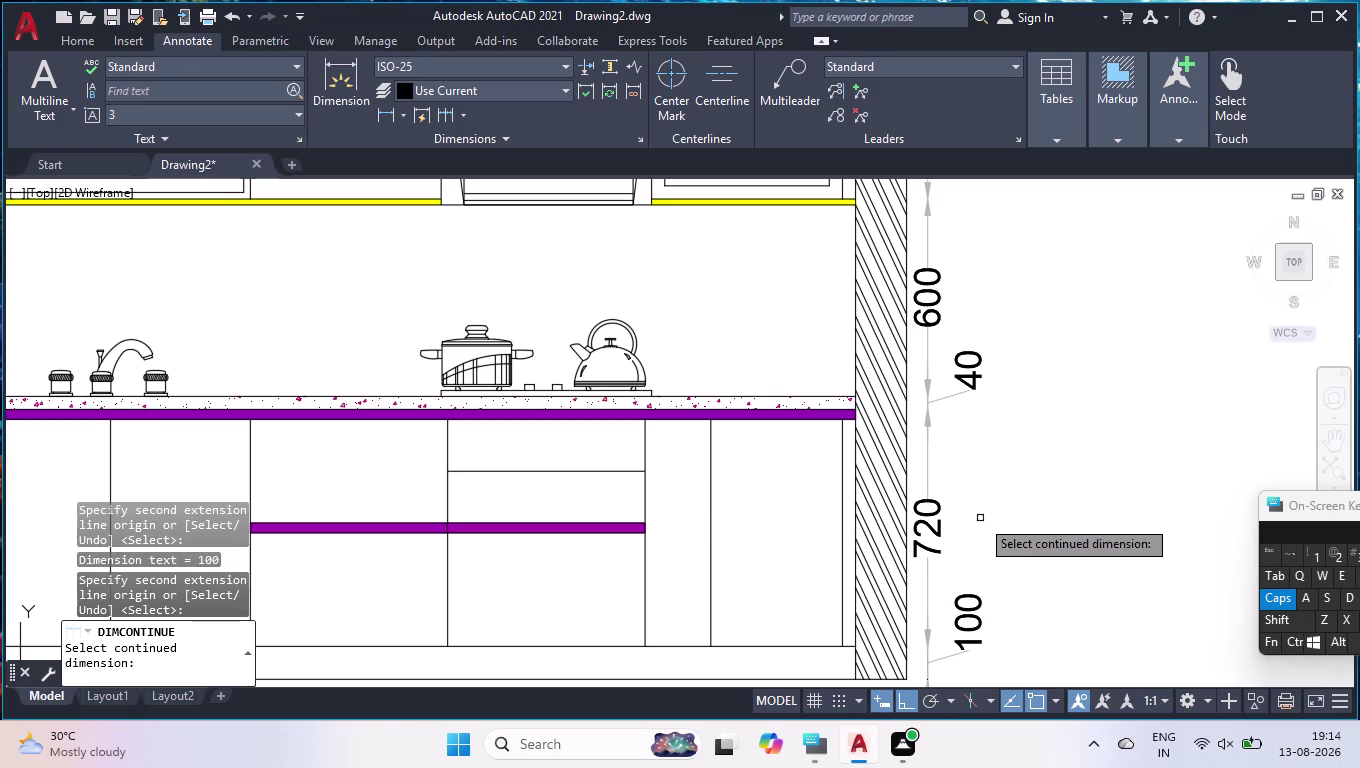
scroll(down, 3)
scroll(down, 3)
scroll(up, 3)
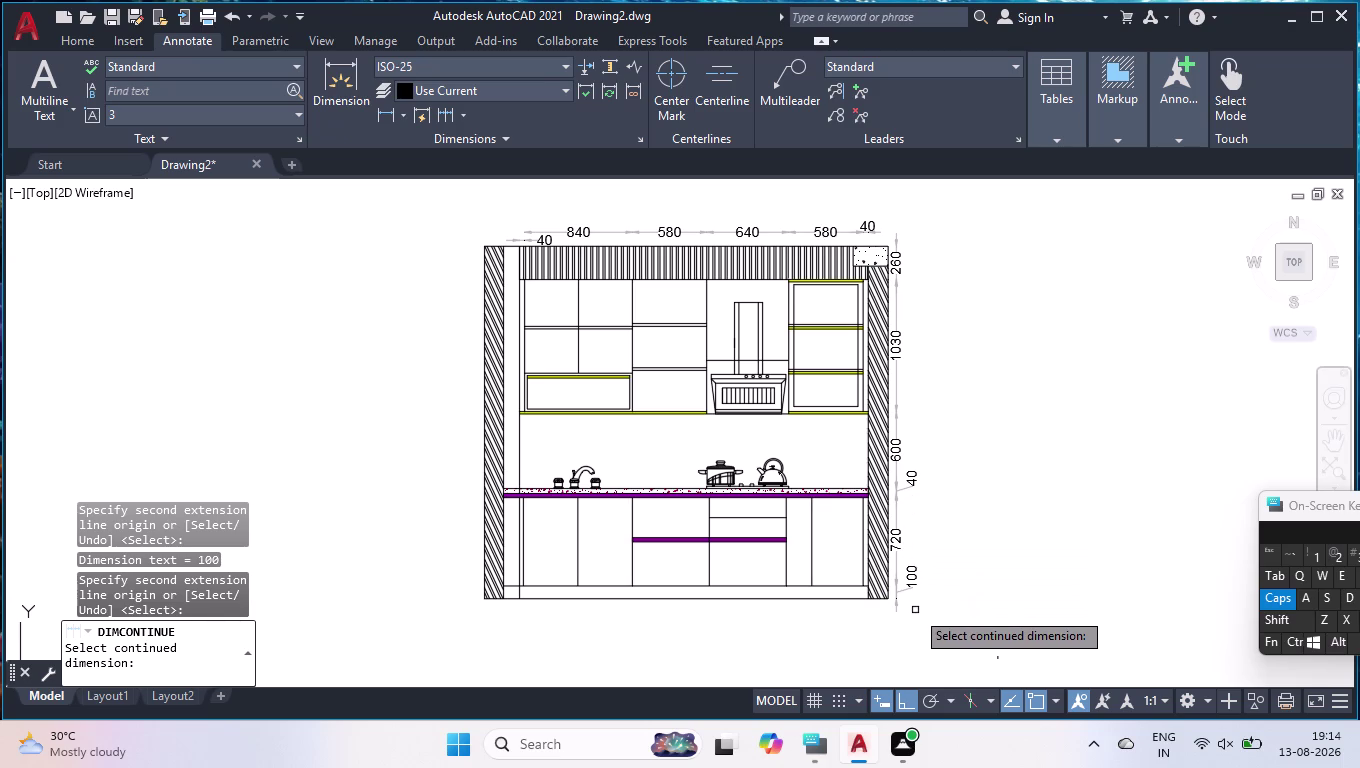
key(Return)
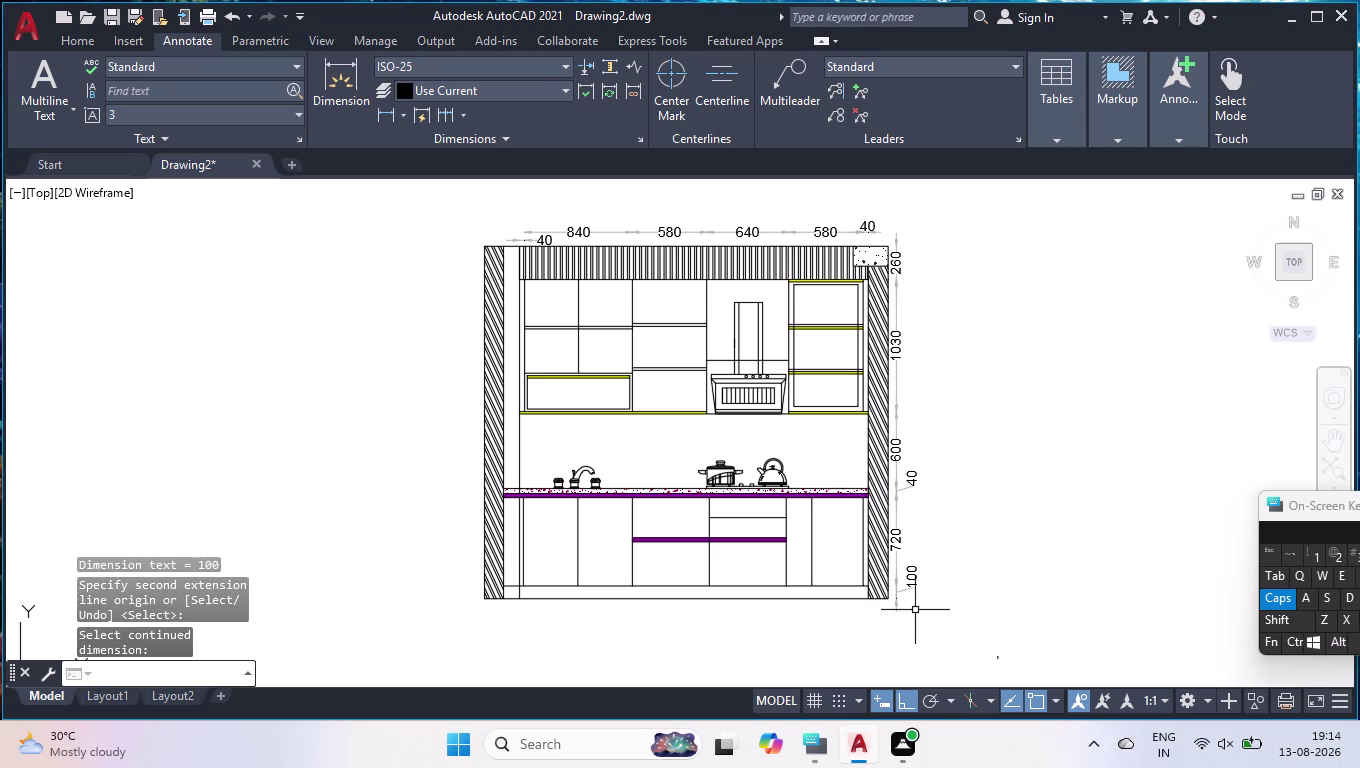
Start a line near the elevation's top-right corner.
key(l)
key(Return)
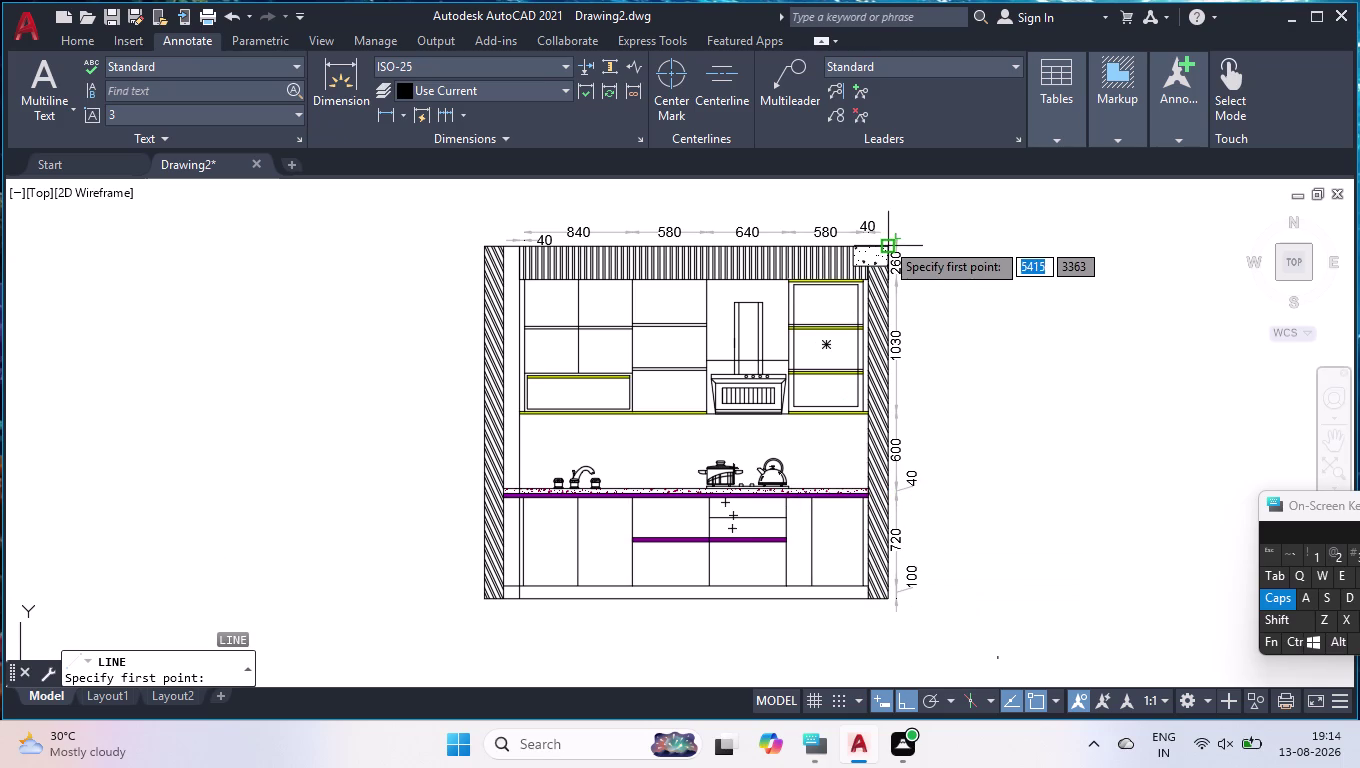
click(884, 243)
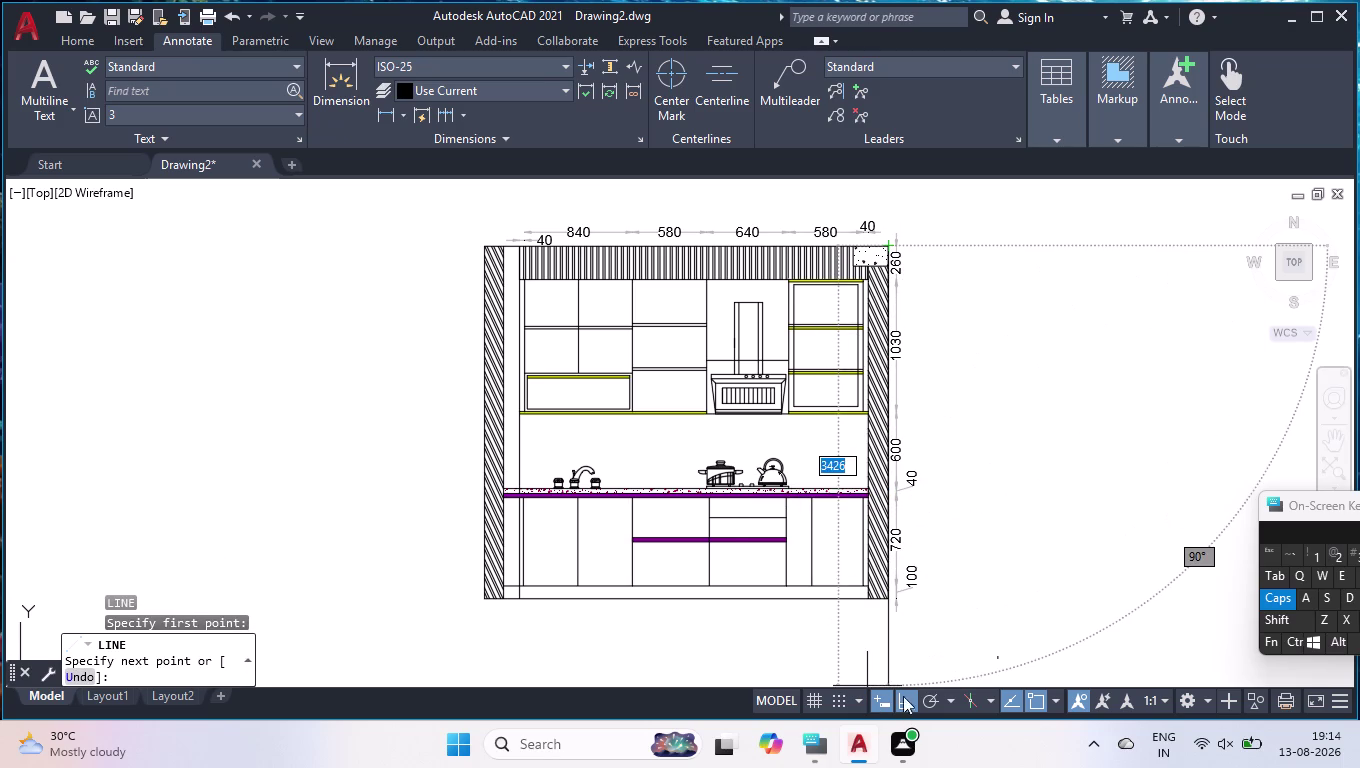